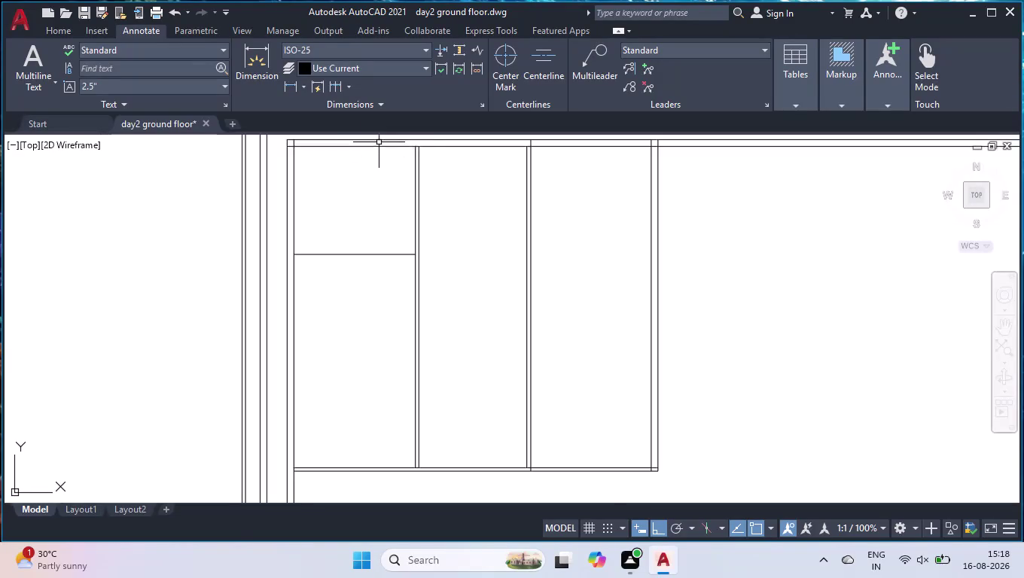
Offset the left room's partition line 4.5" downward to make a double line.
scroll(up, 3)
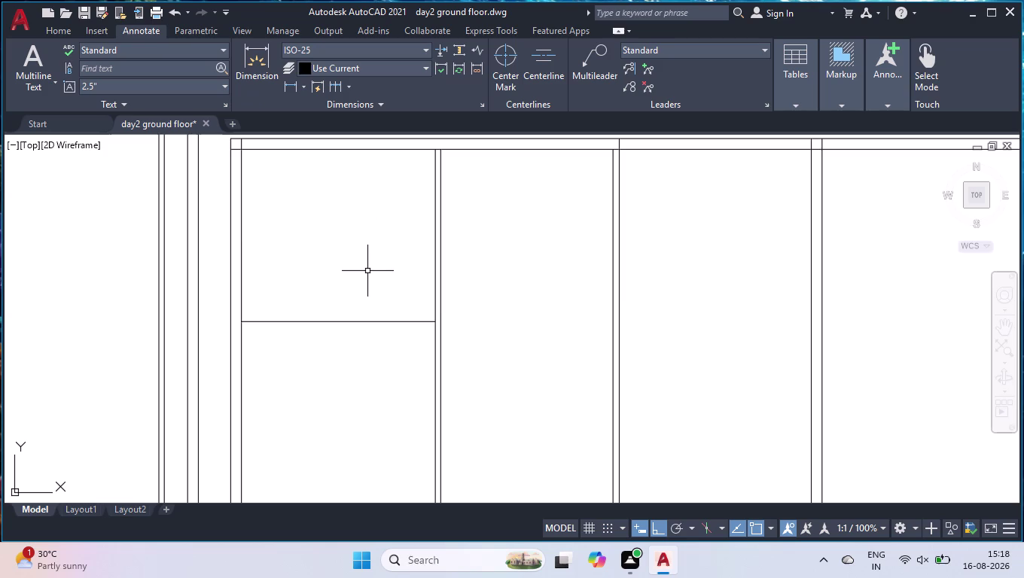
key(o)
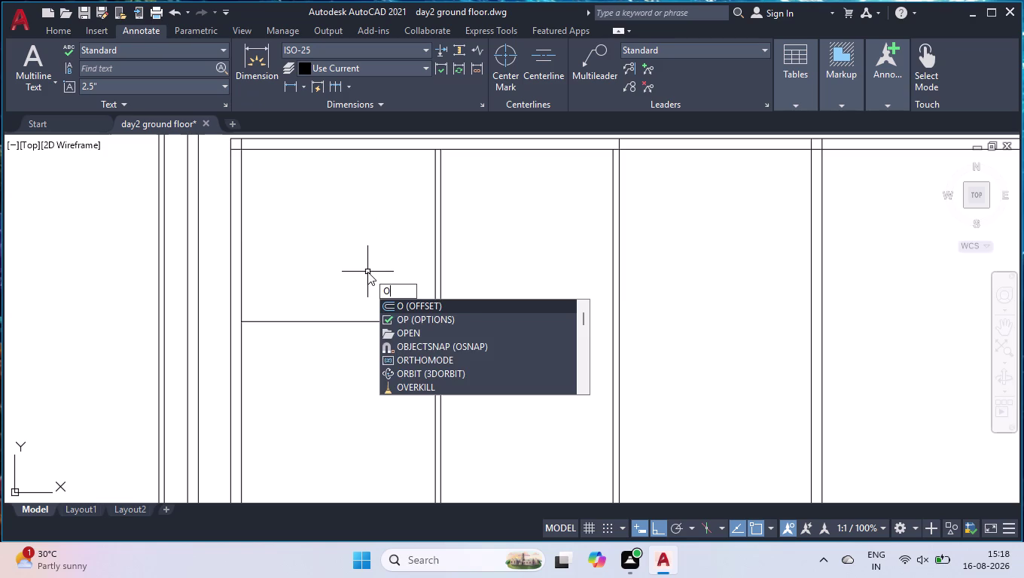
text(ff)
key(Return)
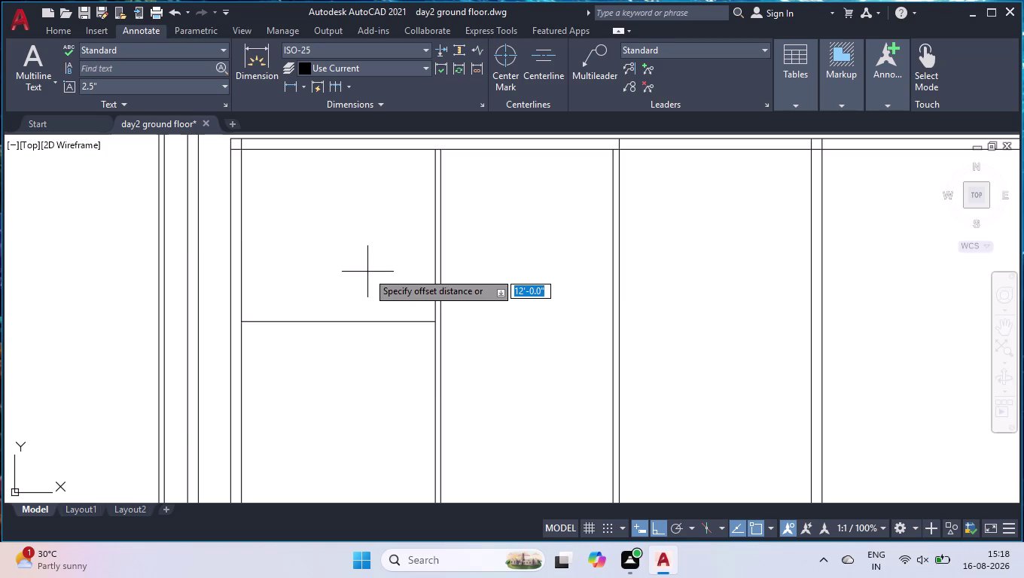
text(4.5")
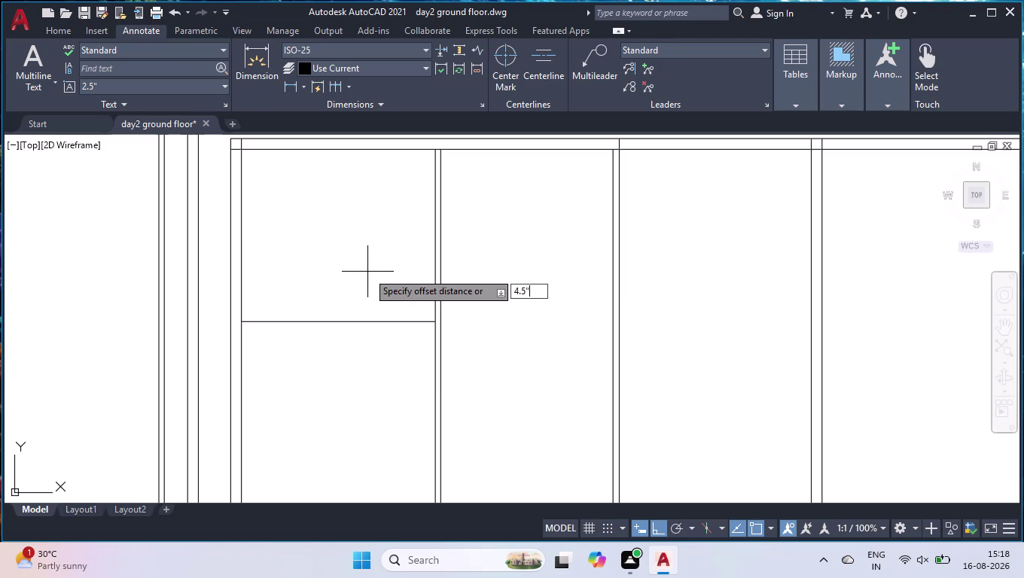
key(Return)
click(294, 321)
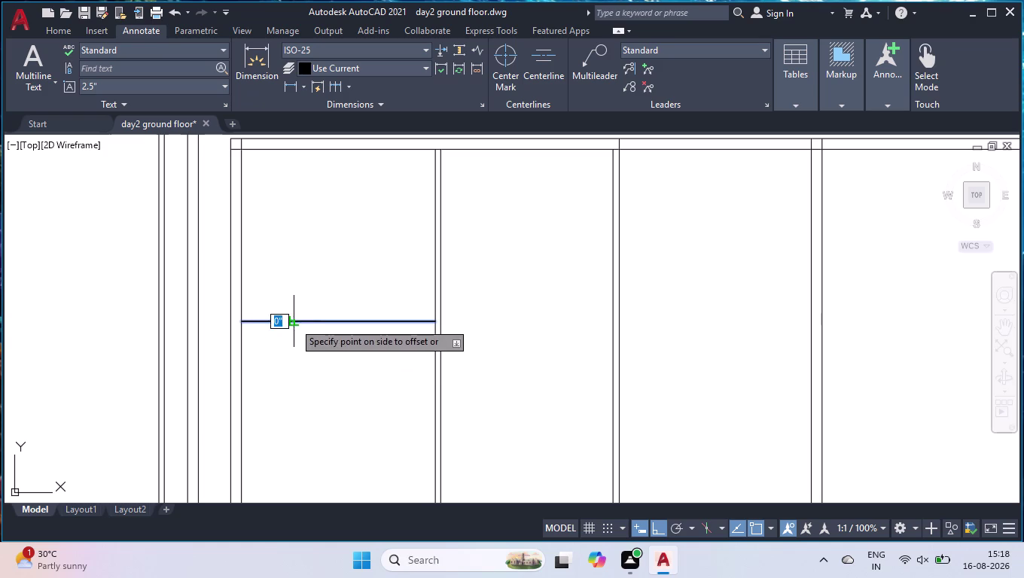
click(291, 366)
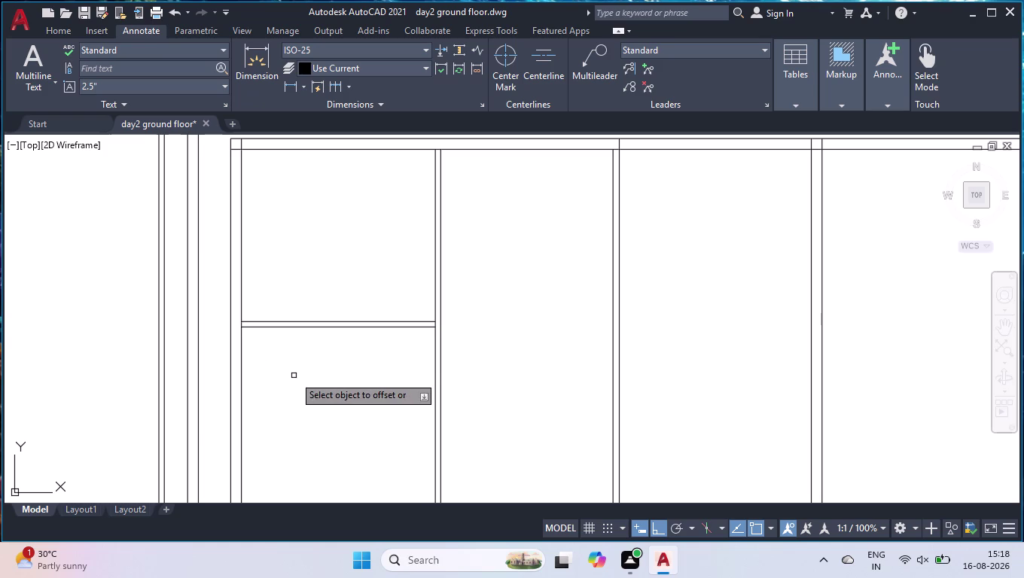
key(Return)
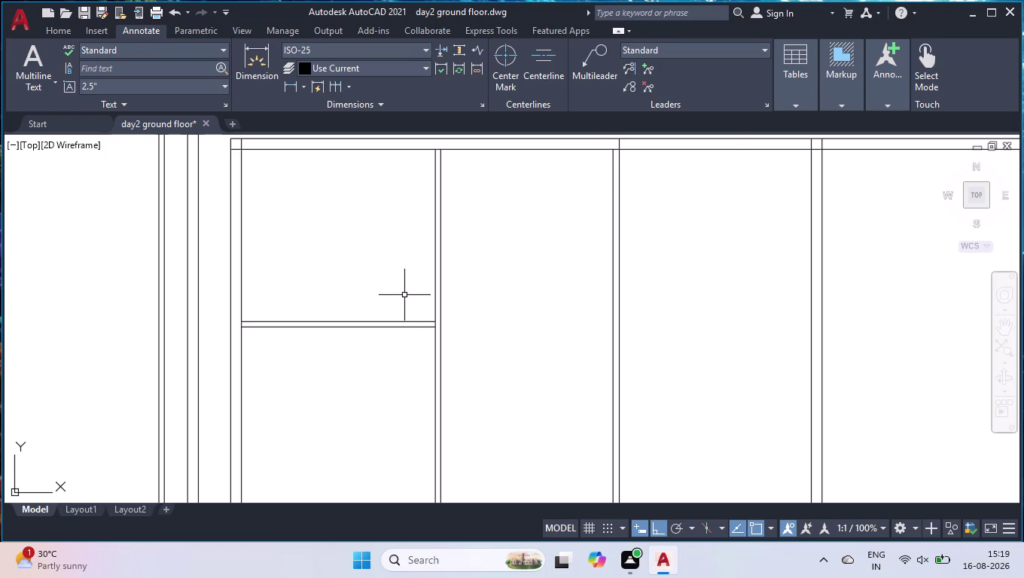
Extend both partition lines to the neighbouring vertical wall.
text(ex)
key(Return)
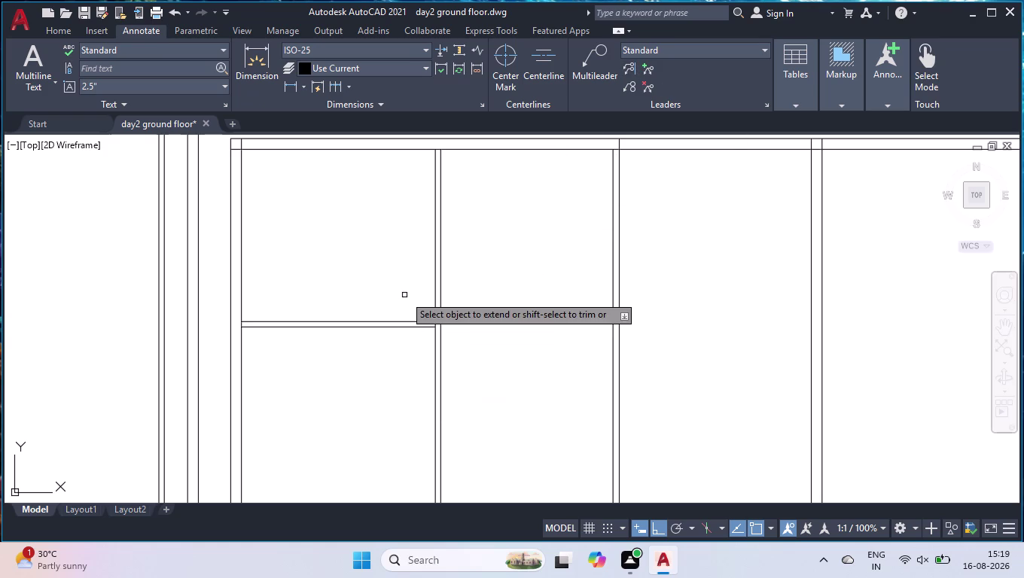
click(394, 282)
click(402, 384)
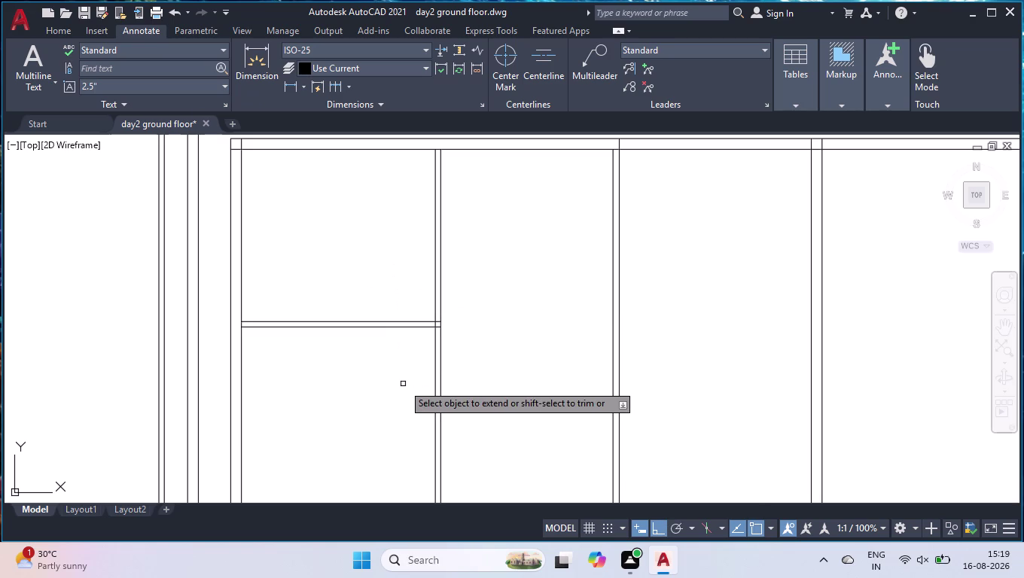
key(Return)
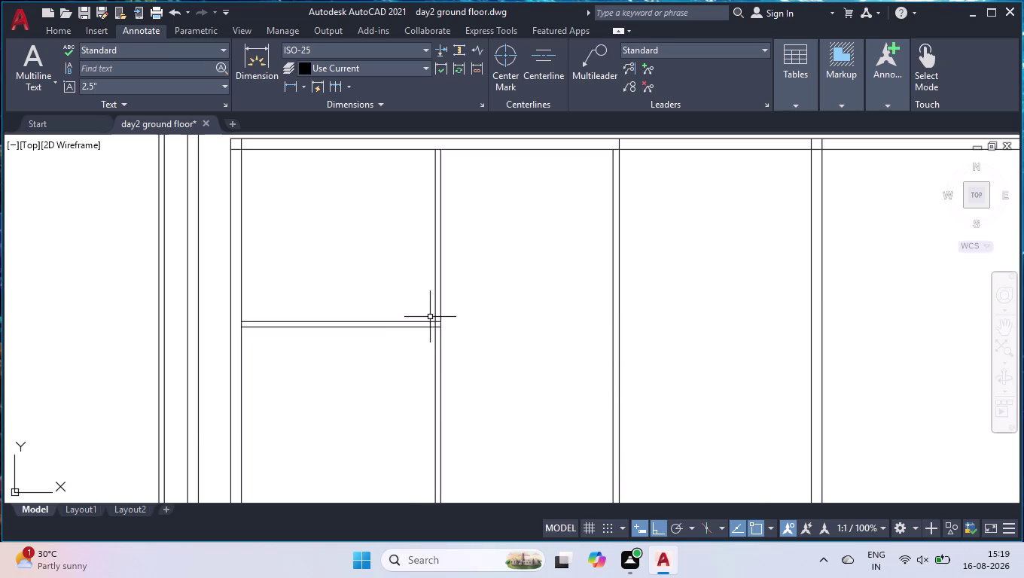
scroll(up, 3)
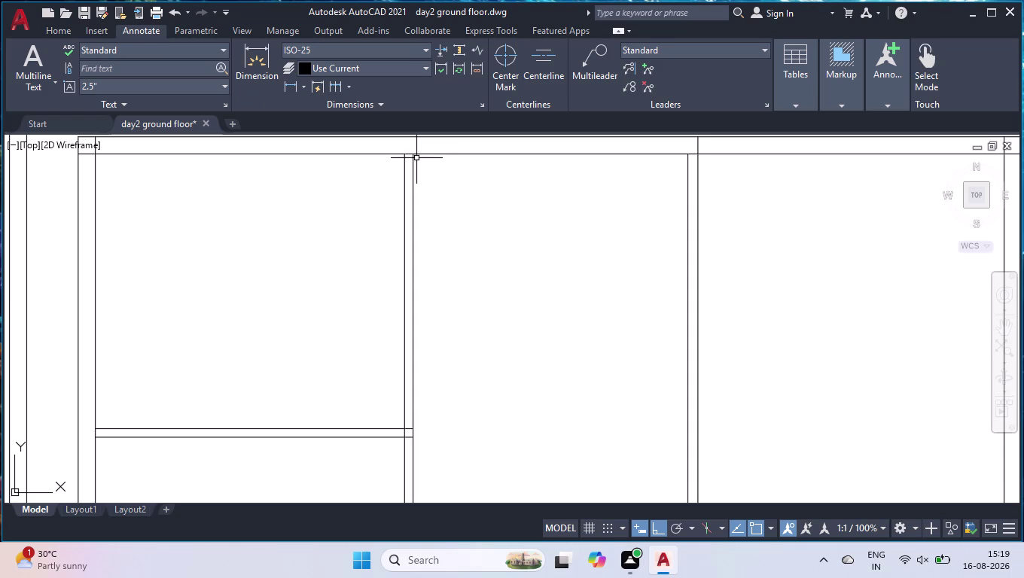
Draw a line from the top wall corner, 10'9" down, across to the opposite wall.
key(l)
key(Return)
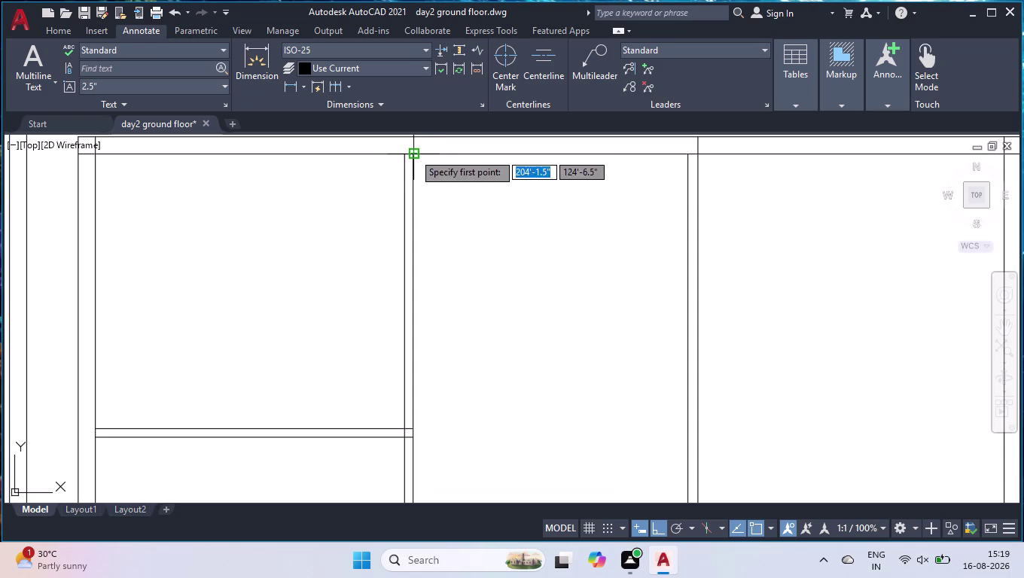
click(413, 153)
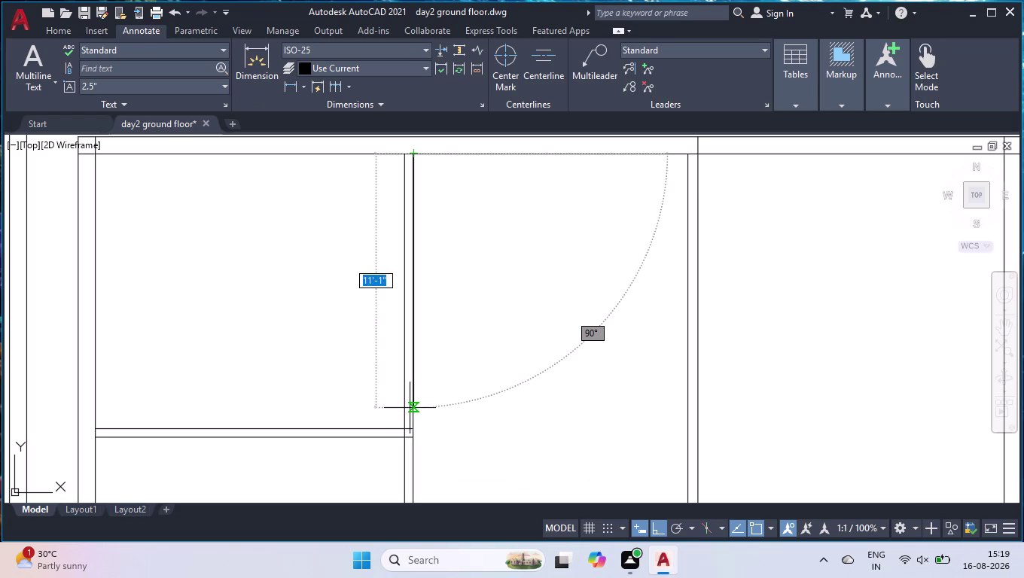
text(10'9)
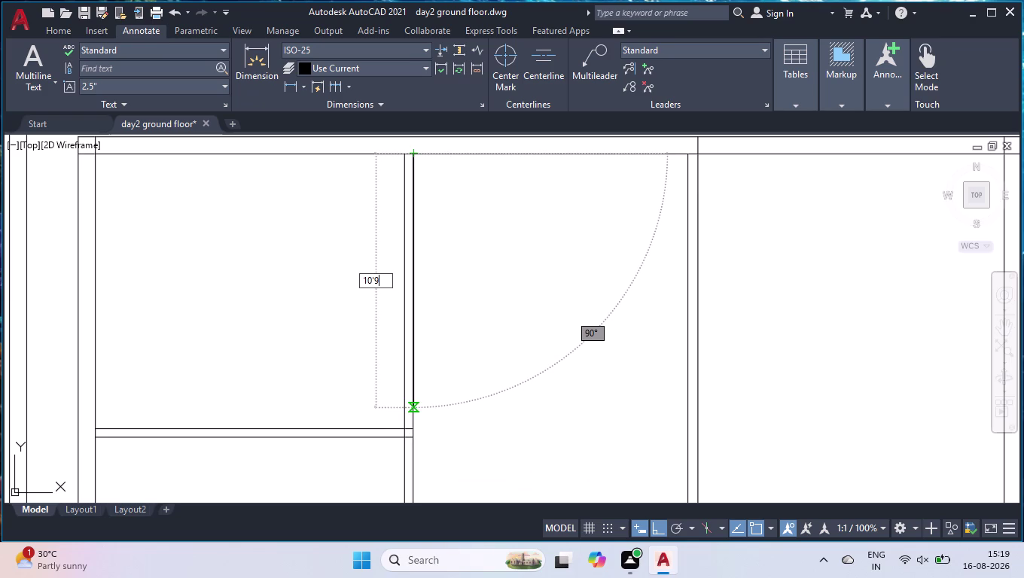
text(")
key(Return)
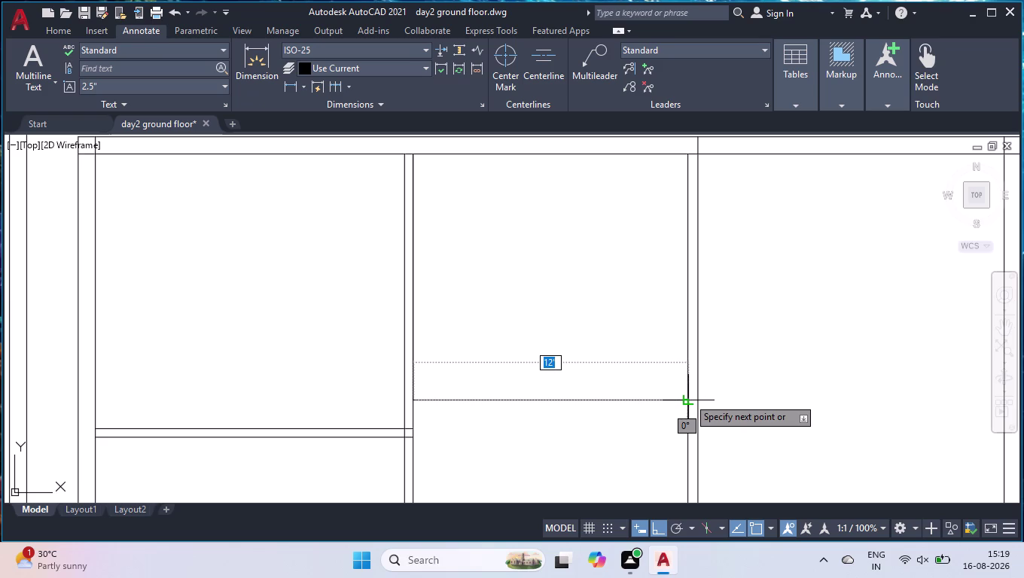
click(688, 397)
key(space)
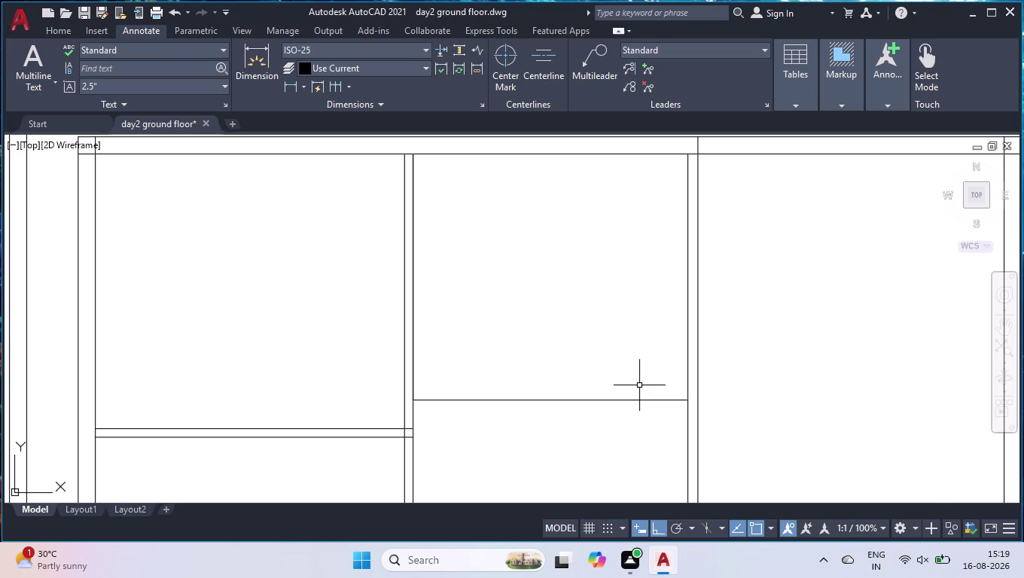
click(602, 400)
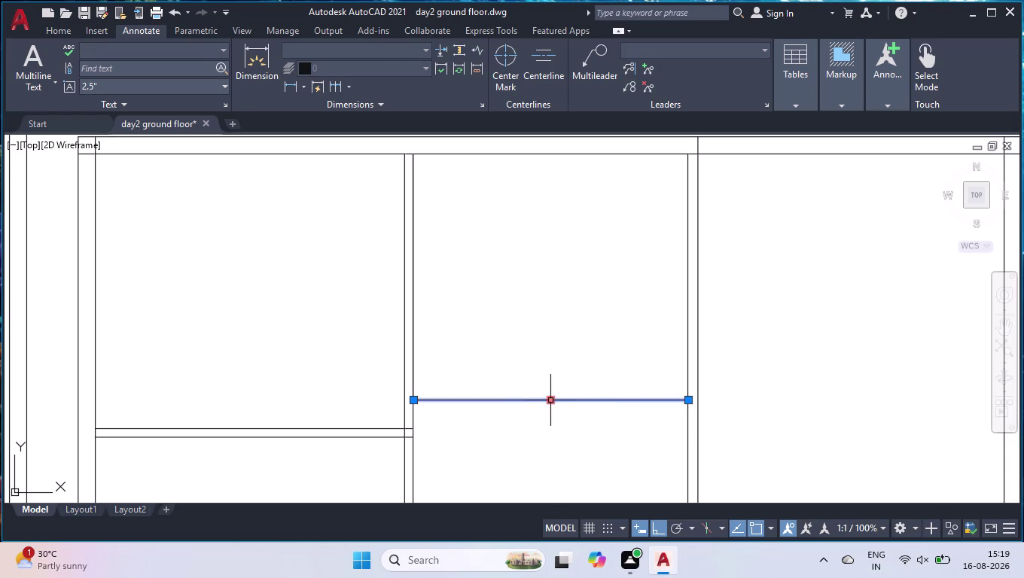
Move the new partition line 7'2" upward by its midpoint grip.
click(553, 403)
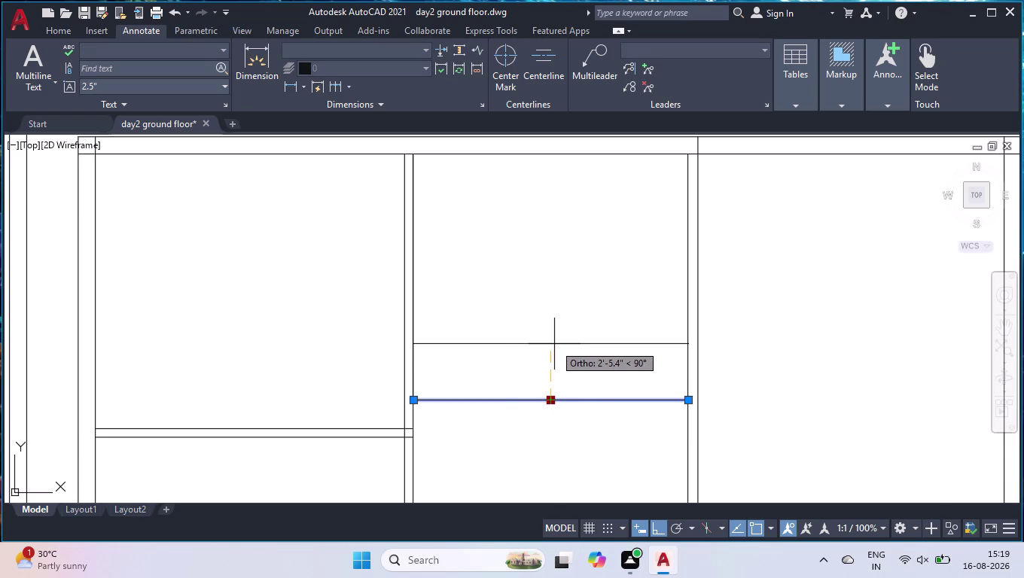
text(7')
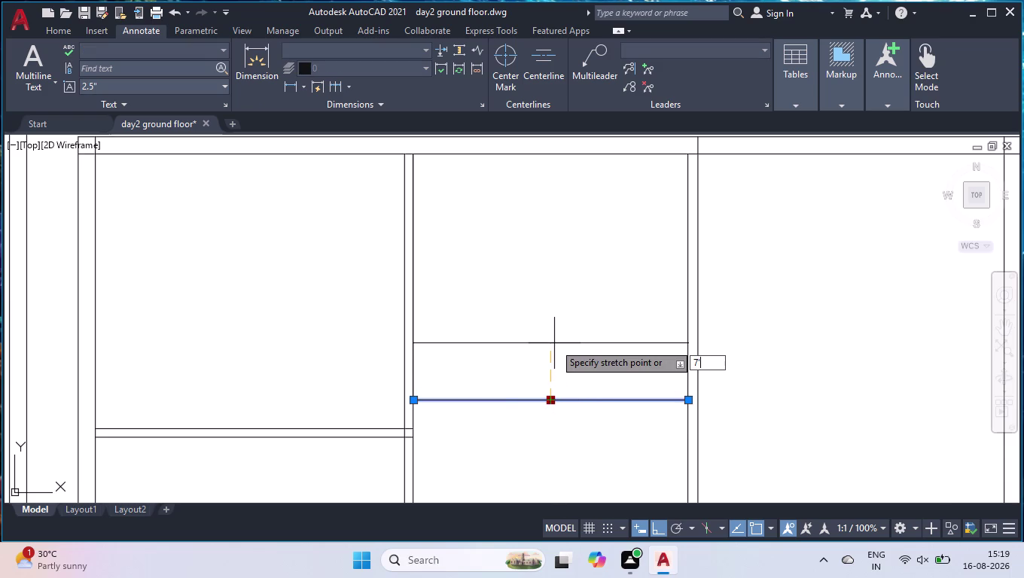
text(2")
key(Return)
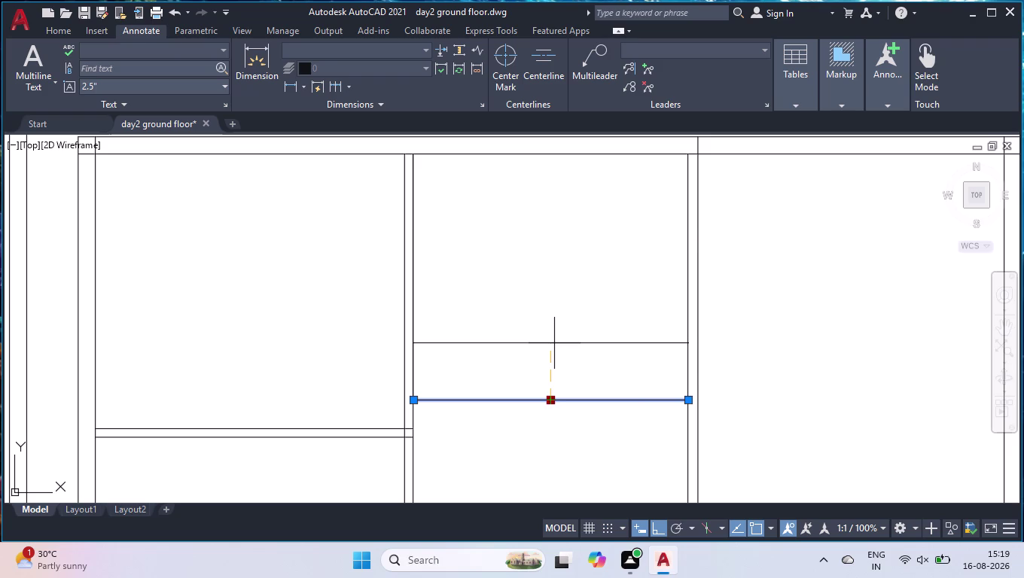
key(space)
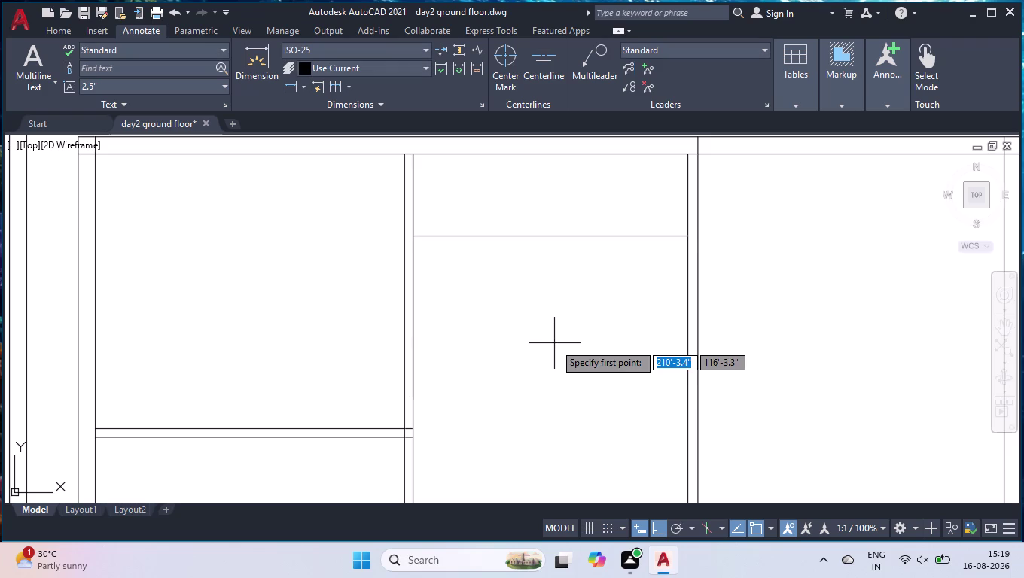
key(space)
key(space)
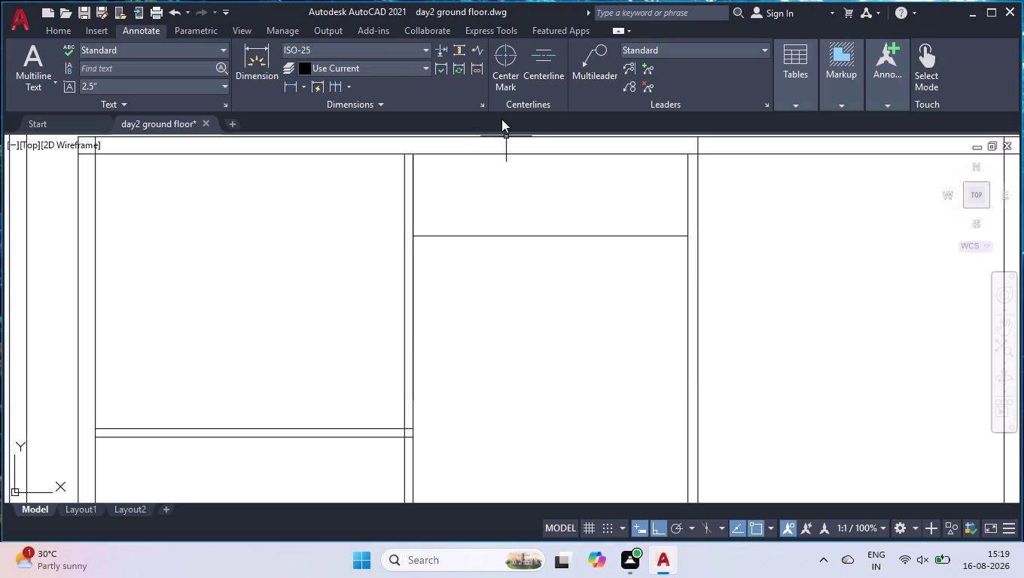
scroll(down, 3)
scroll(up, 3)
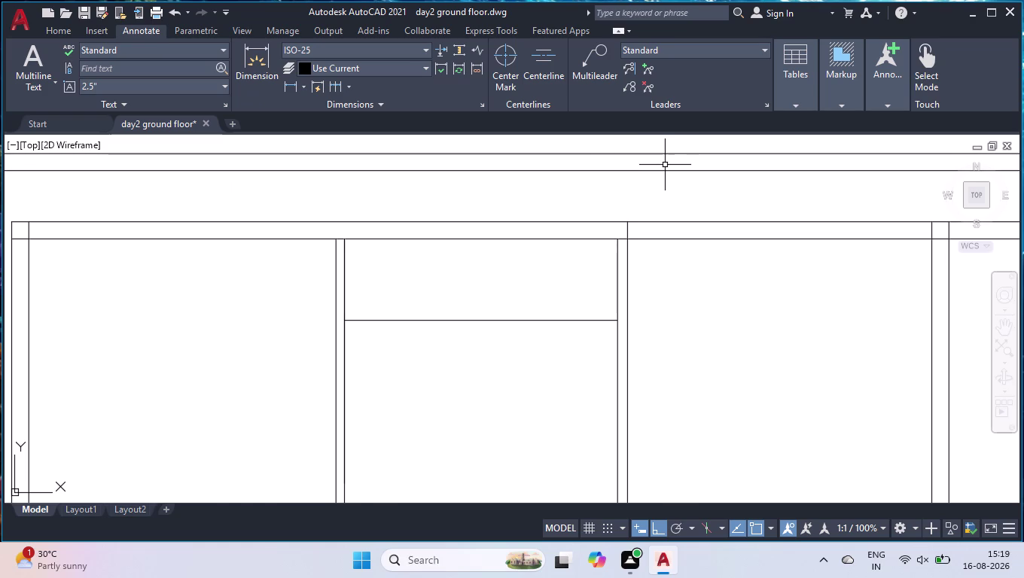
Extend the middle room's wall lines crossed by a fence.
text(ex)
key(Return)
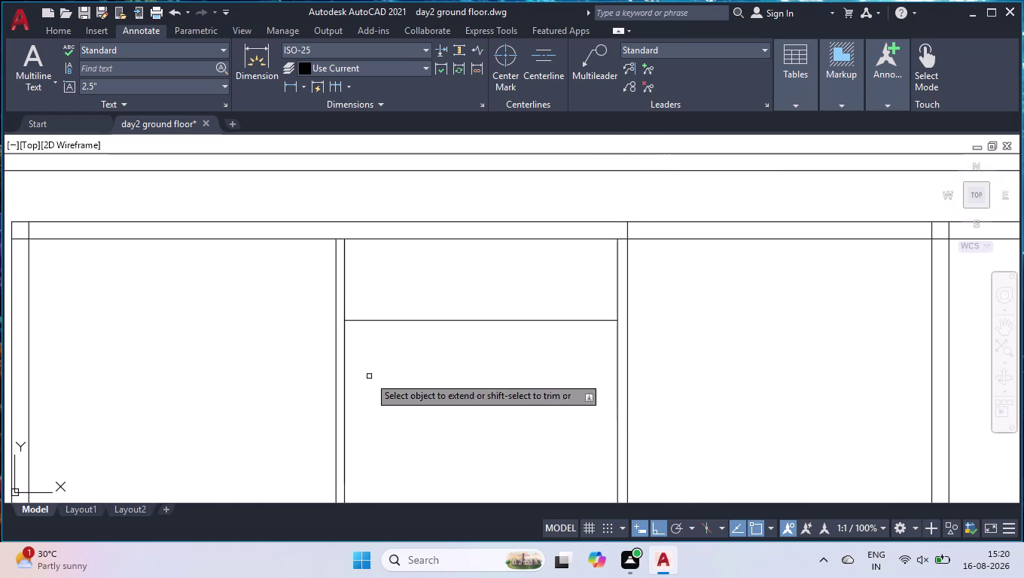
click(318, 261)
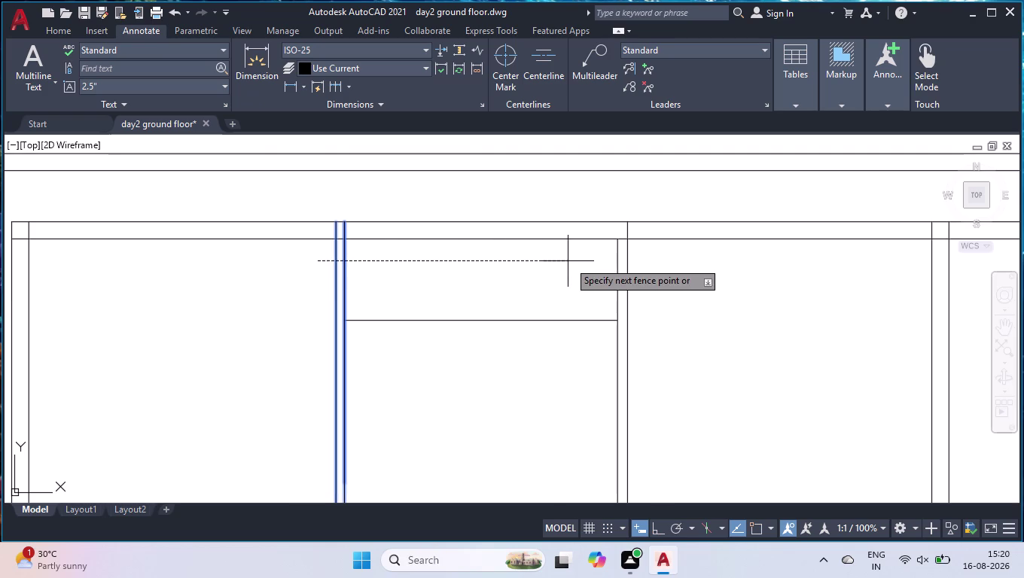
click(619, 265)
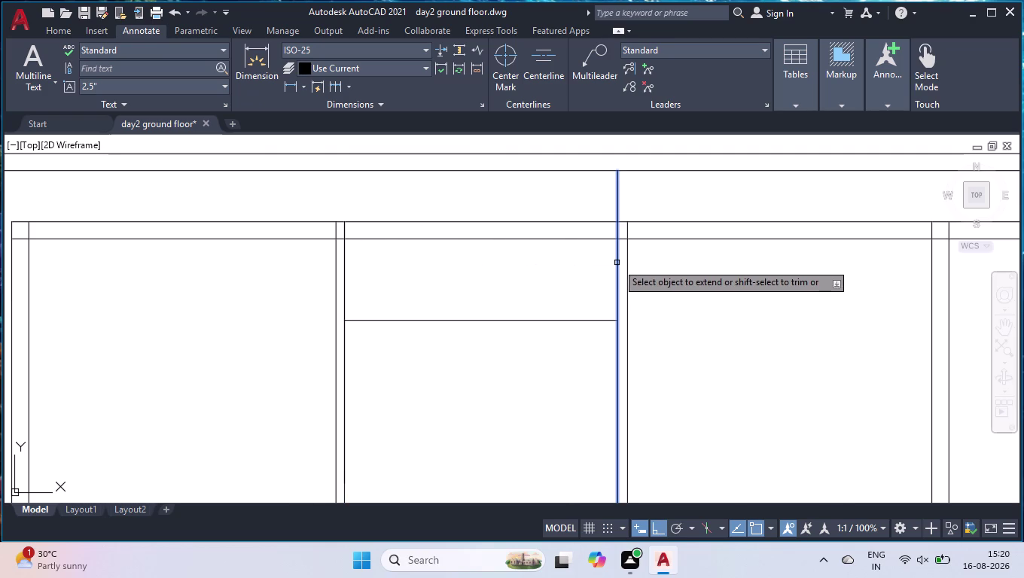
key(space)
Offset the middle room's partition line 5'10" to sit above the top wall.
text(o)
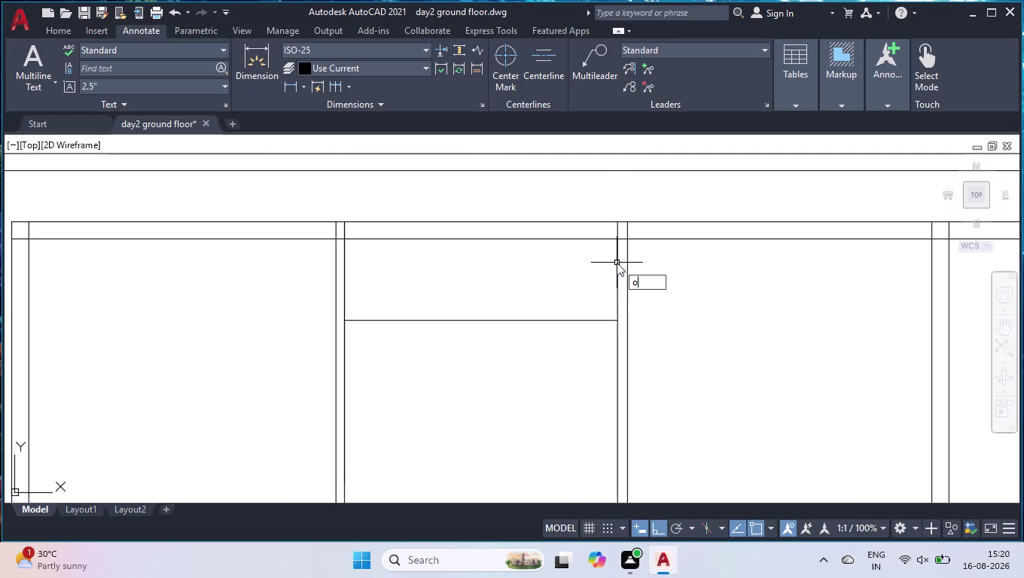
text(ff)
key(Return)
text(5)
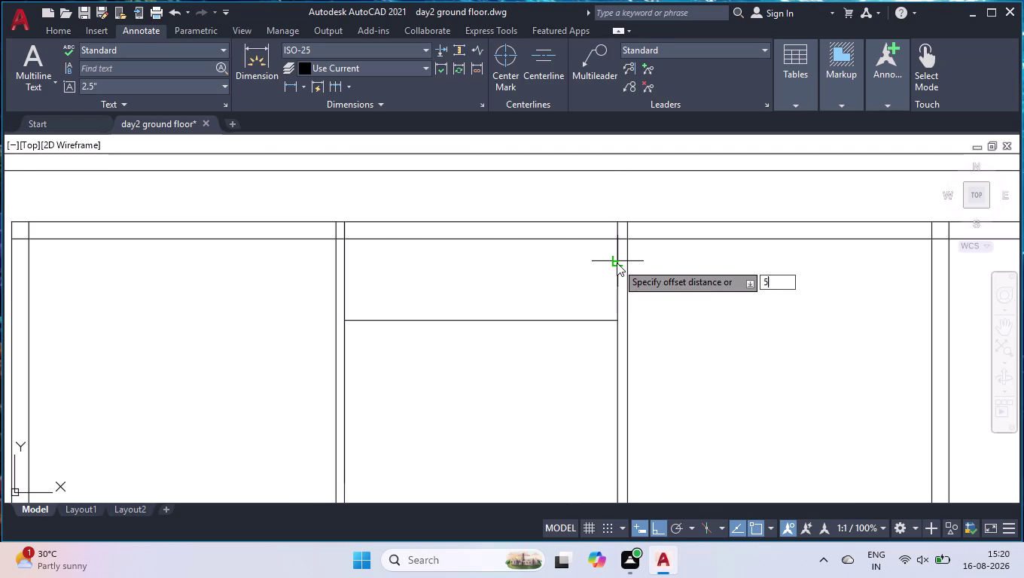
text(')
text(10)
text(")
key(Return)
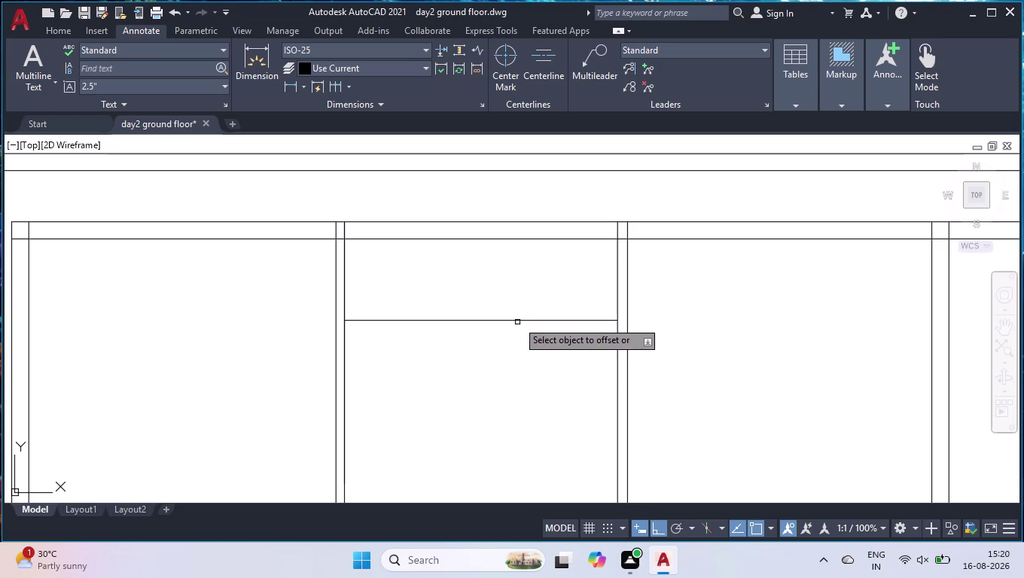
click(516, 320)
click(497, 221)
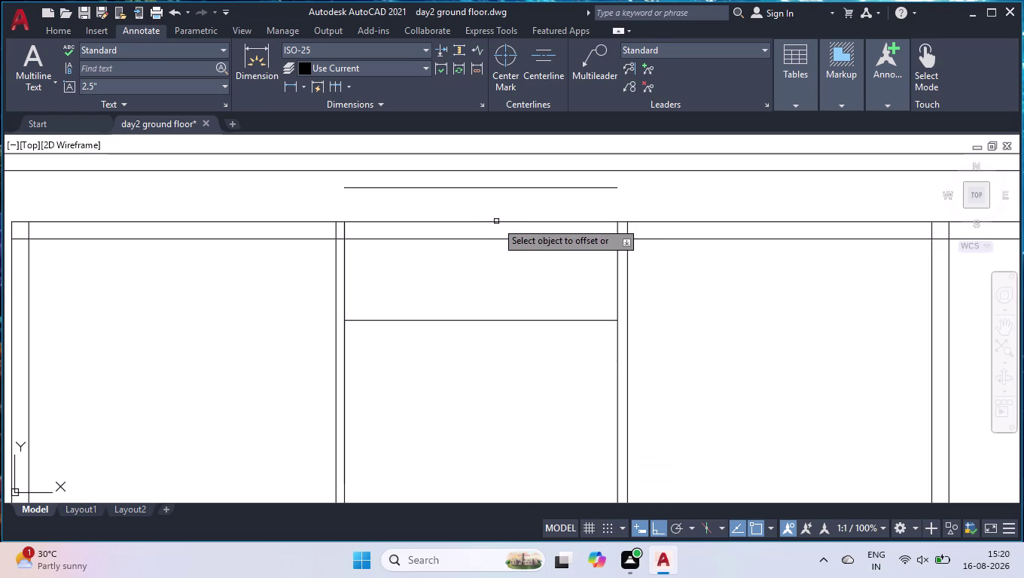
key(Return)
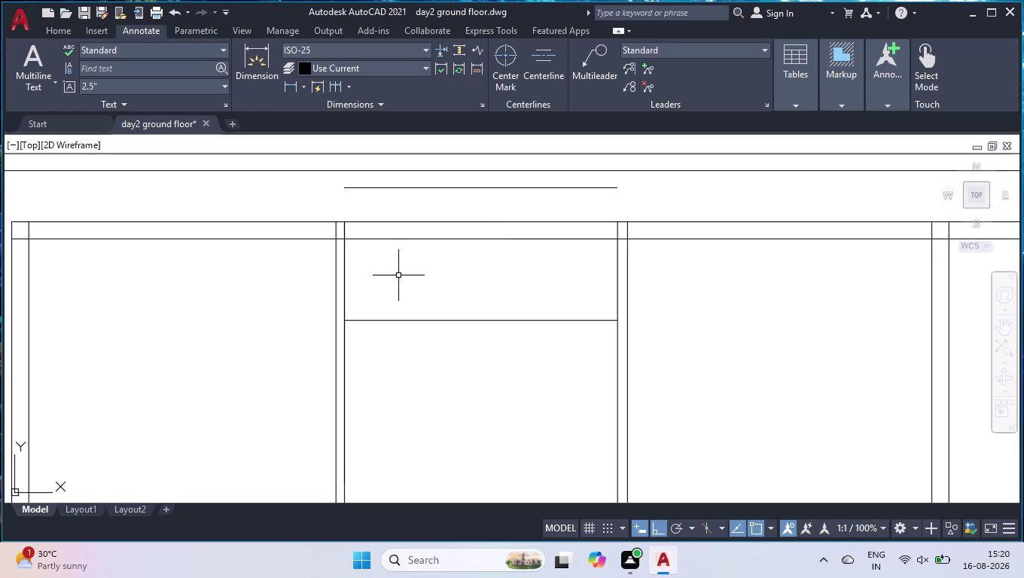
Extend the left and right side walls up to the new line.
text(ex)
key(Return)
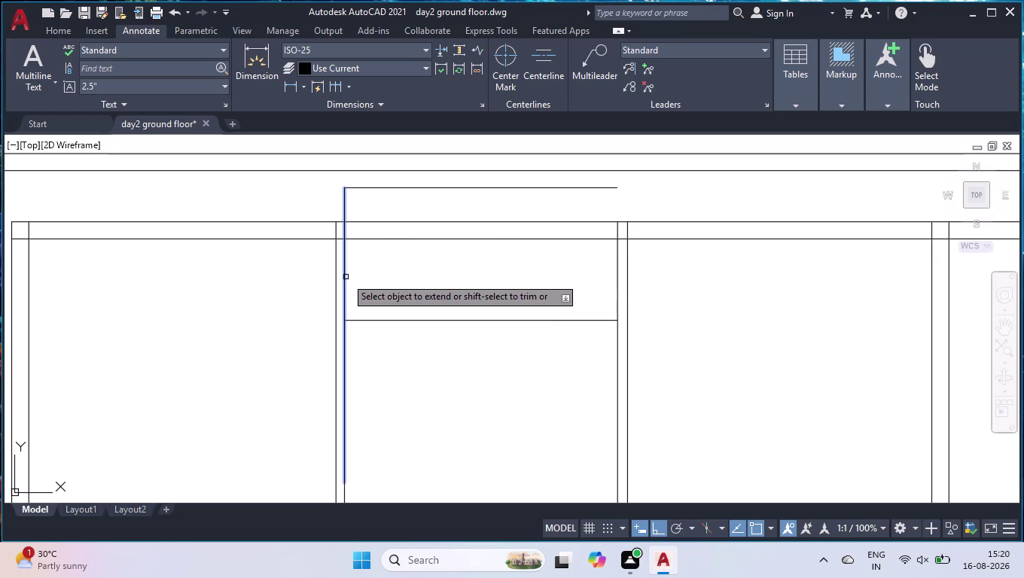
click(345, 277)
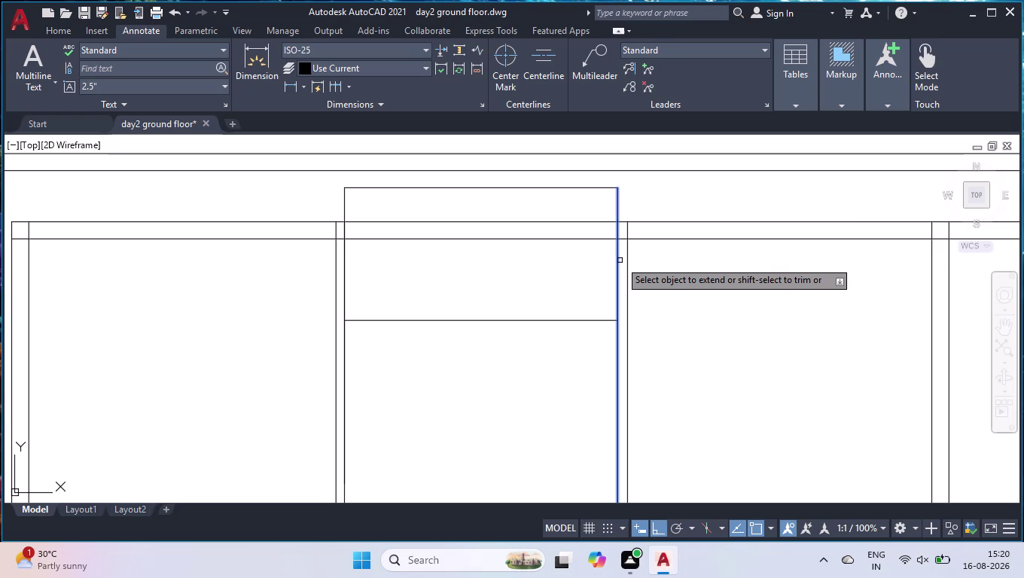
click(616, 261)
key(space)
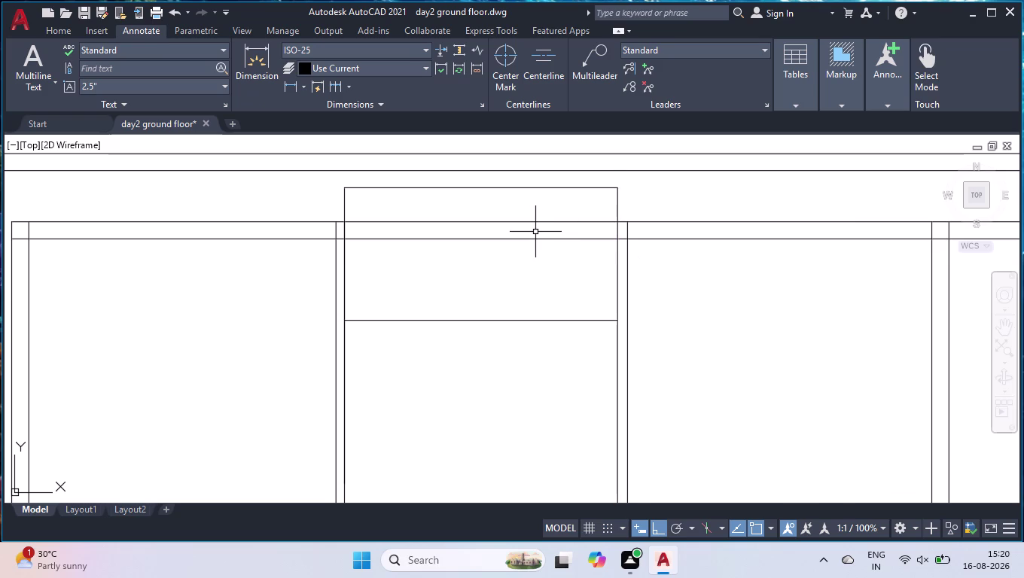
Trim both top wall lines out between the bay's side walls.
text(tr)
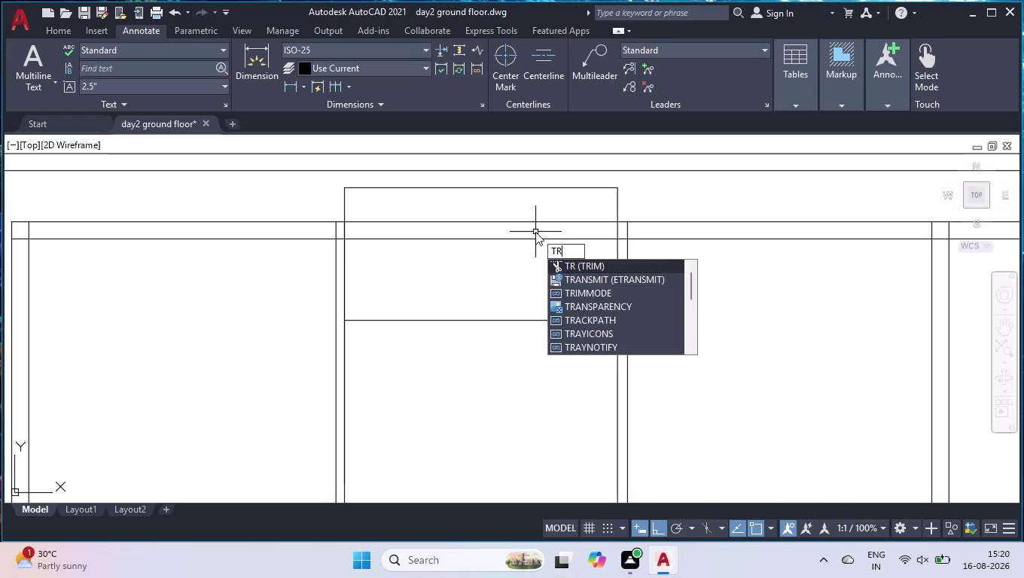
key(Return)
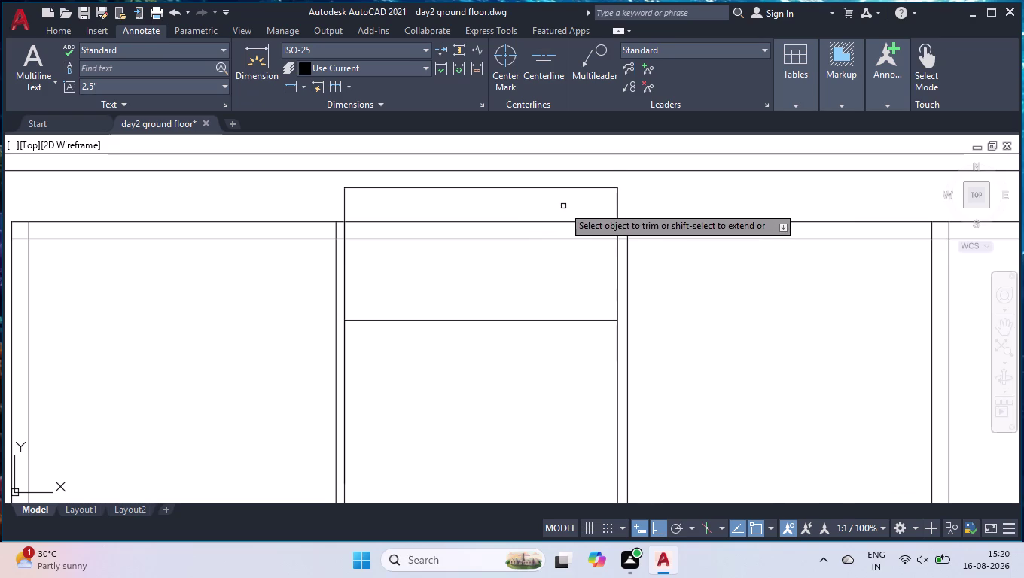
click(564, 206)
click(533, 279)
key(Return)
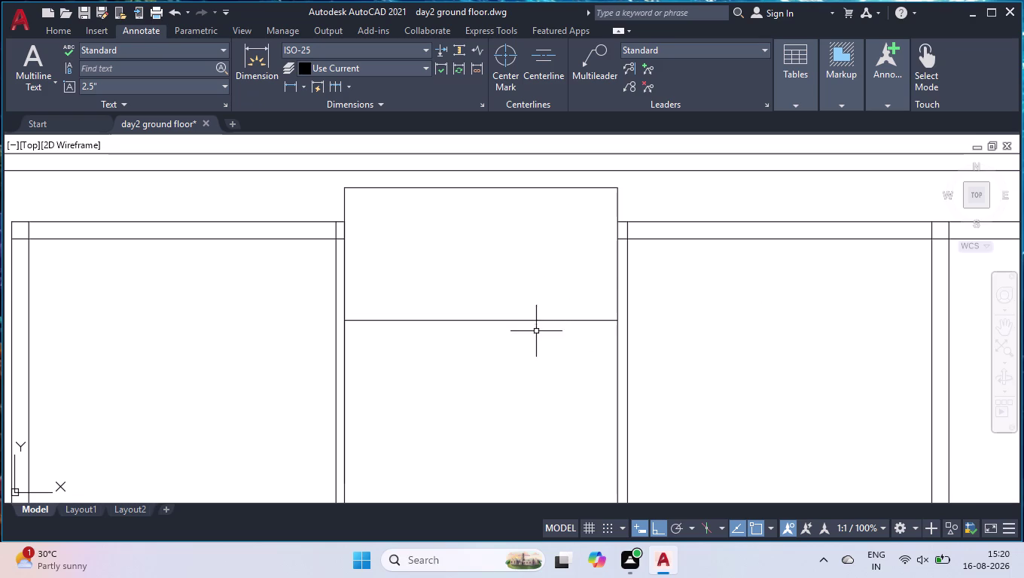
Start an offset and begin entering a 4" distance.
text(off)
key(Return)
text(4')
key(BackSpace)
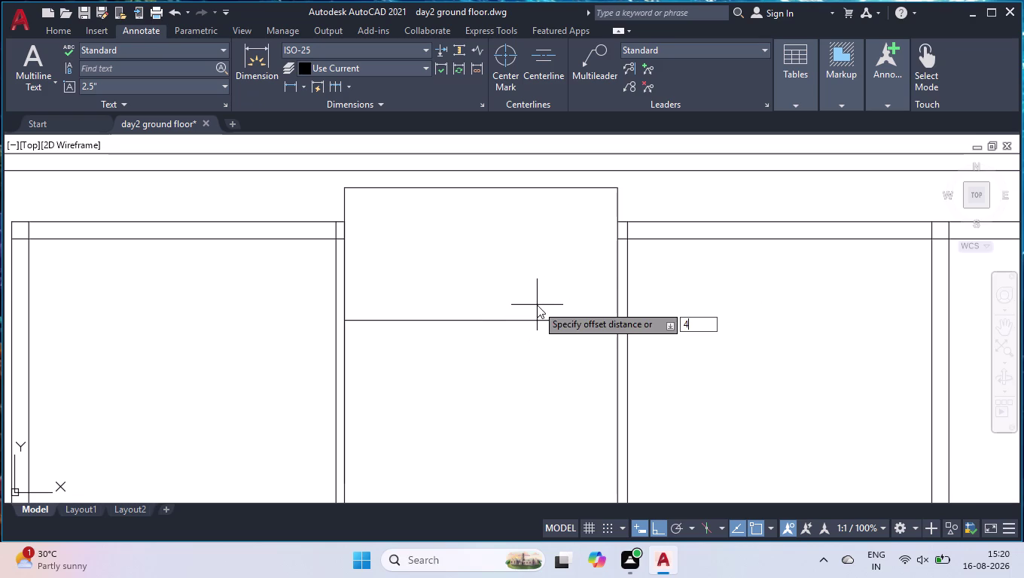
Offset the middle partition line 4.5" upward to make it a double line.
text(.5")
key(Return)
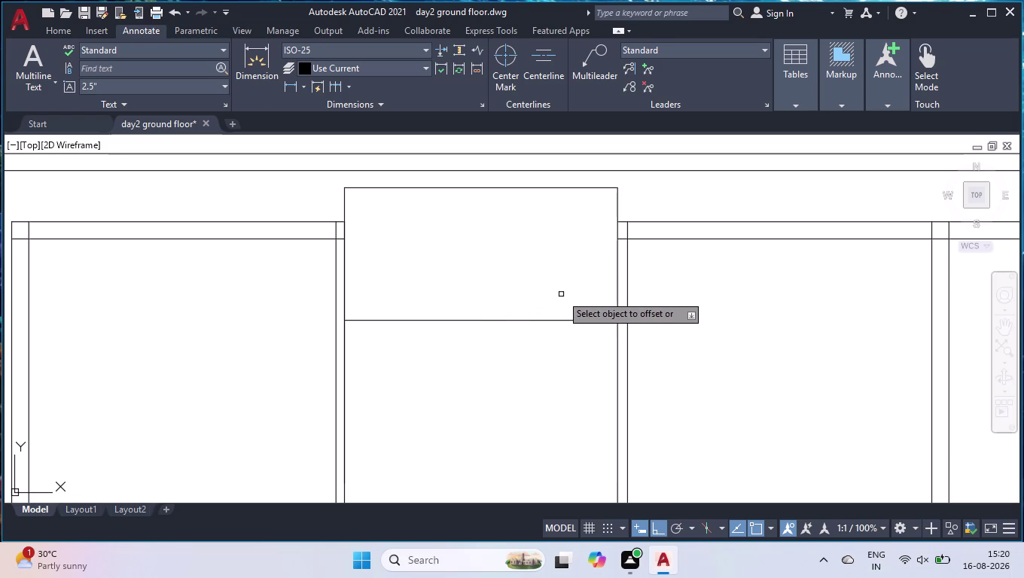
click(544, 320)
click(537, 272)
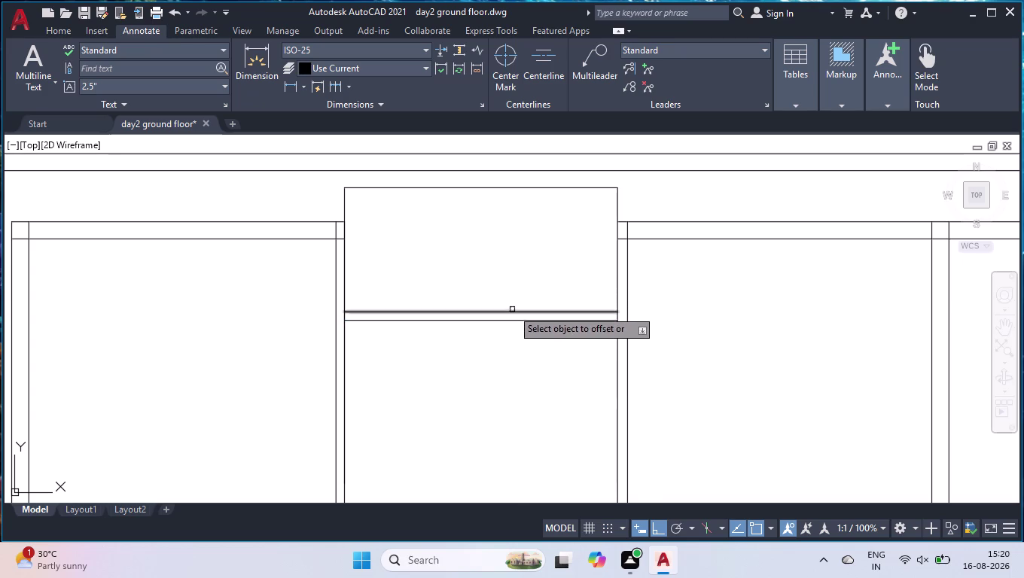
Offset the new line 5'10" upward to form the bay's new top edge.
click(512, 310)
text(5)
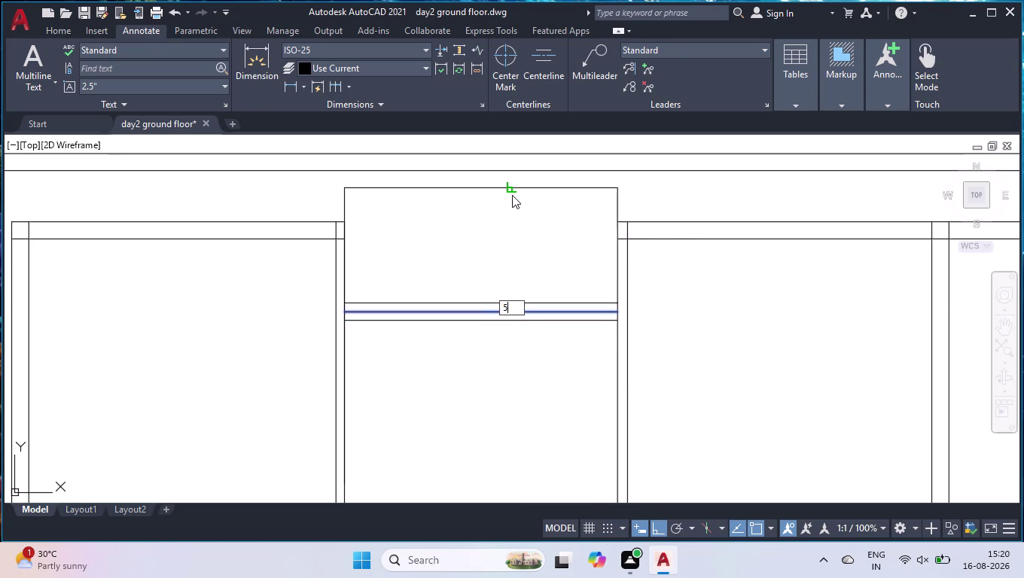
text(')
text(10")
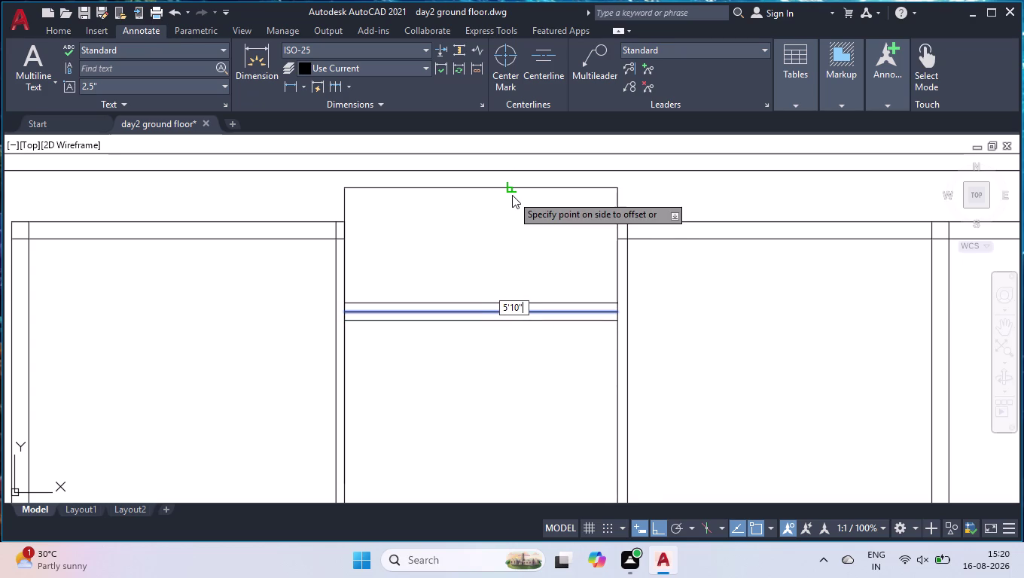
key(Return)
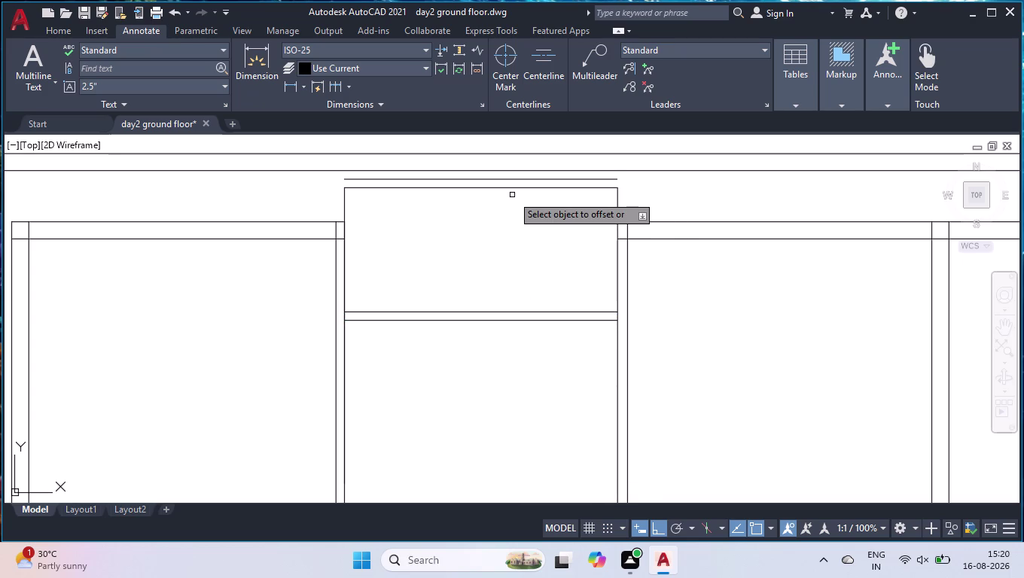
key(space)
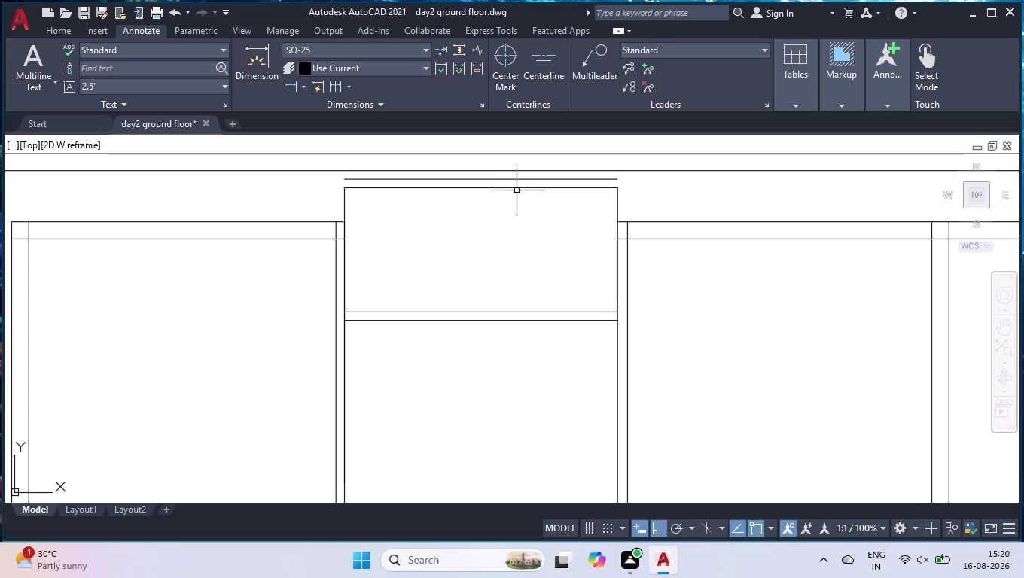
Delete the bay's old top edge.
click(517, 186)
key(Delete)
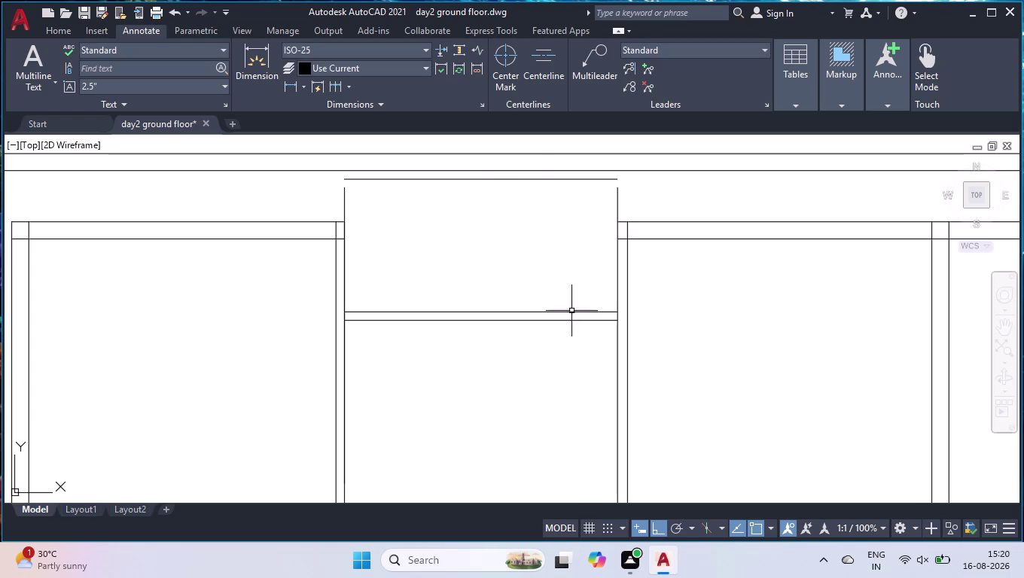
click(659, 185)
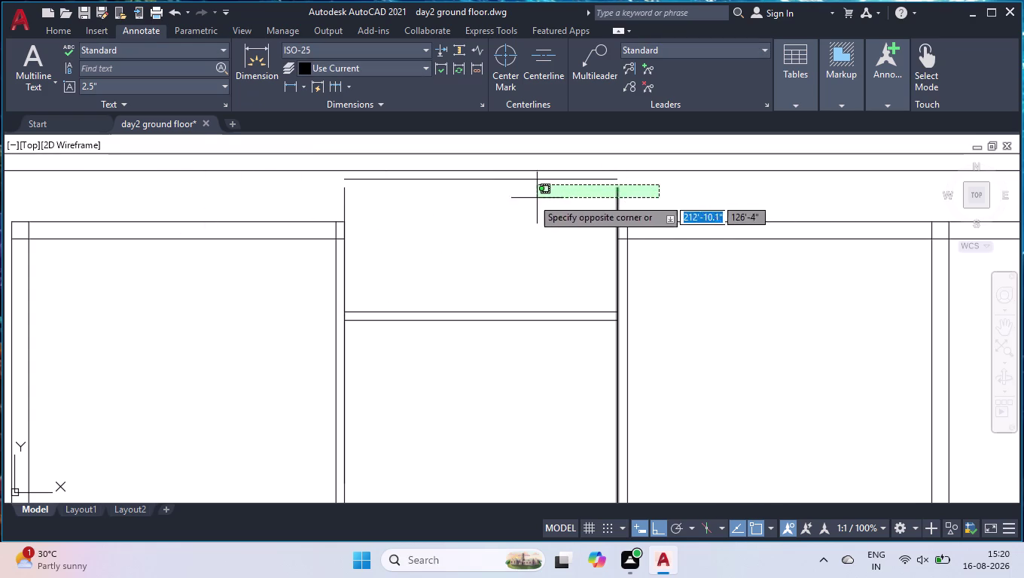
Stretch the bay's left side wall up to the new top edge.
click(329, 194)
scroll(up, 3)
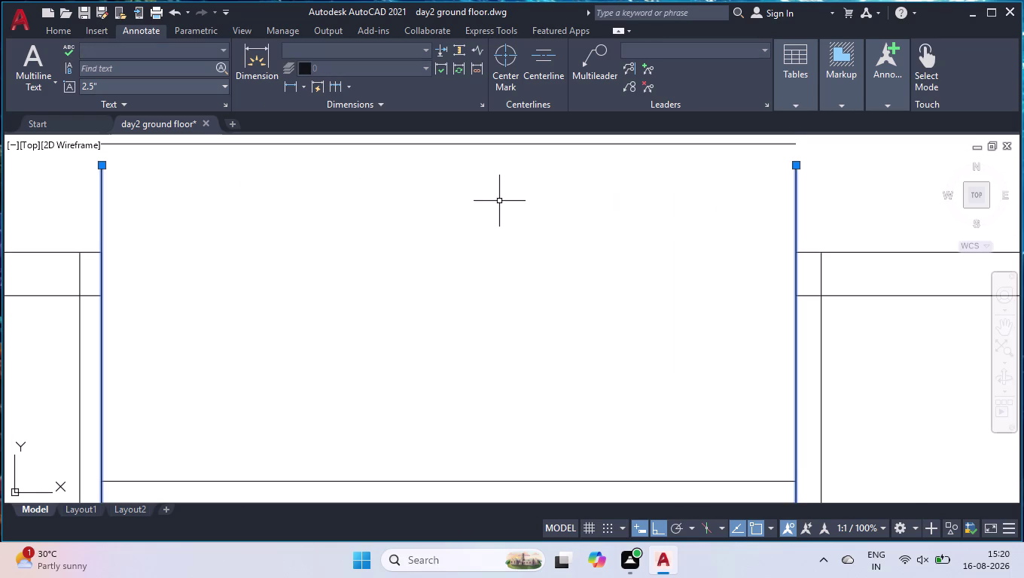
scroll(down, 3)
scroll(up, 3)
scroll(up, 3)
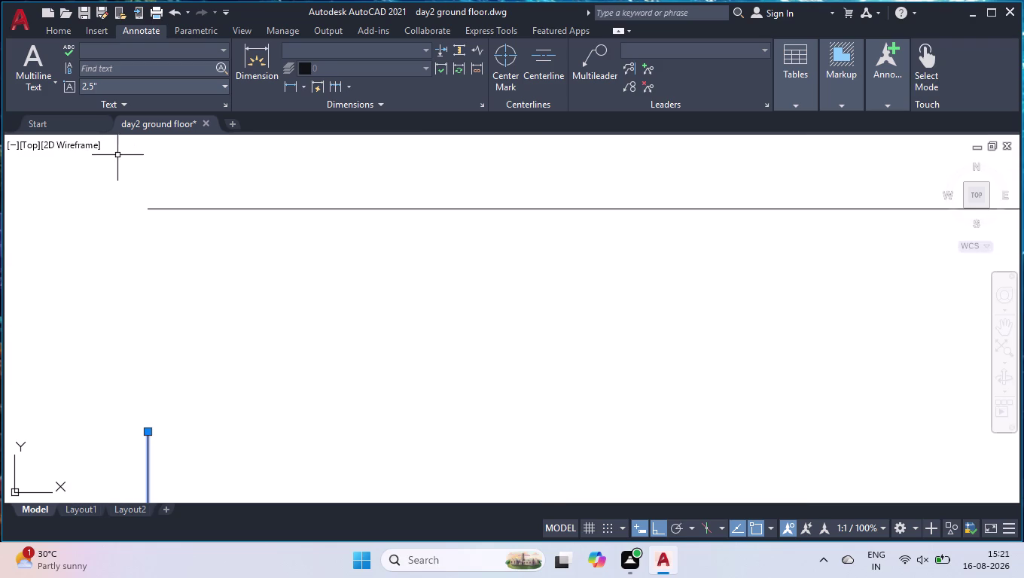
click(148, 432)
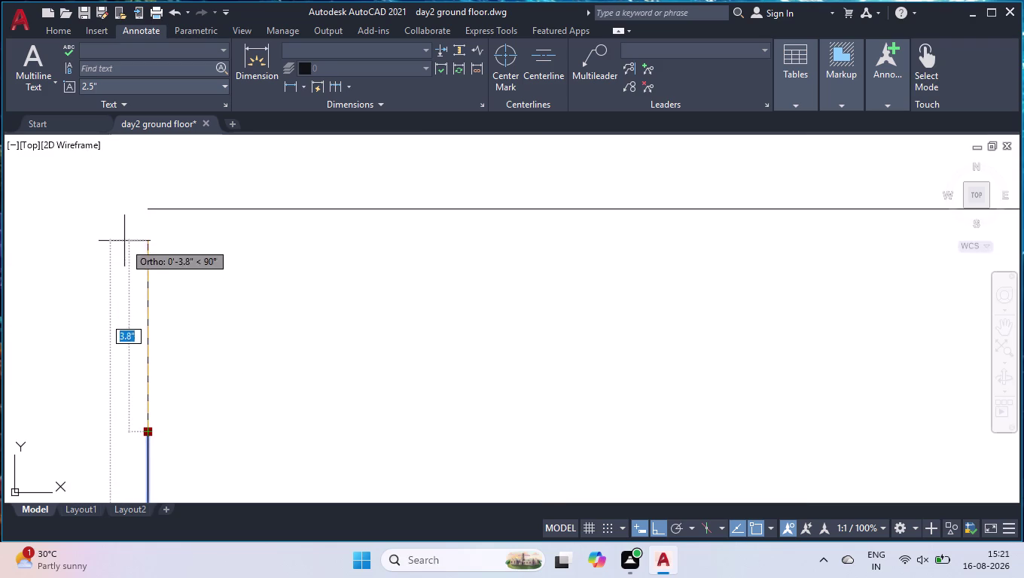
click(149, 209)
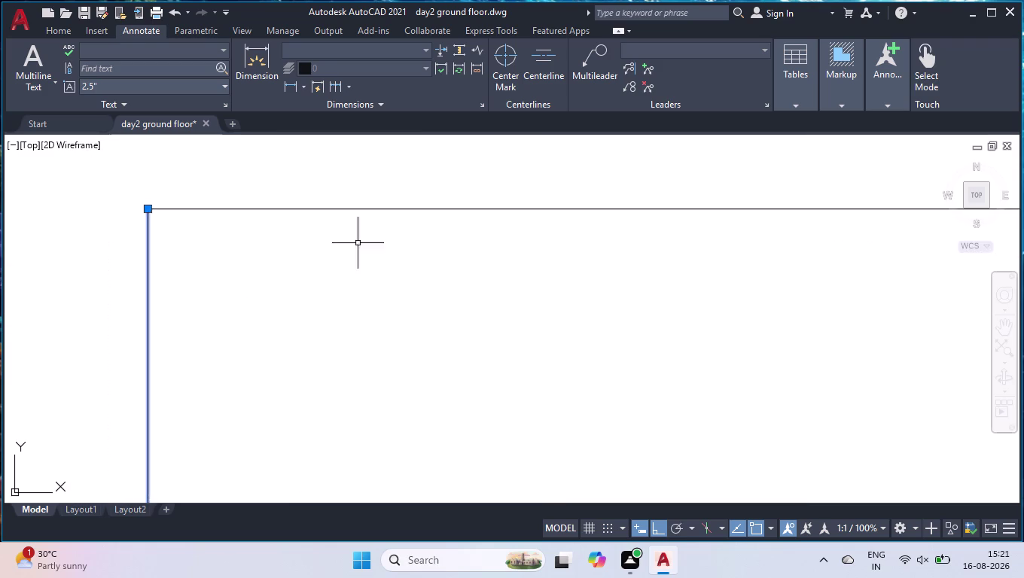
Stretch the bay's right side wall up to the new top edge.
scroll(down, 3)
scroll(down, 3)
scroll(up, 3)
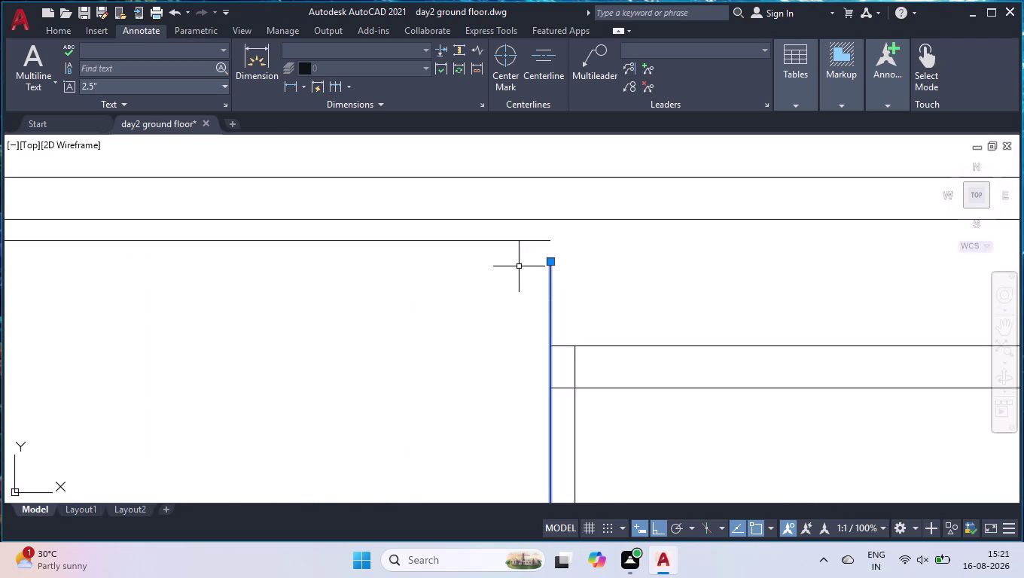
scroll(up, 3)
scroll(up, 3)
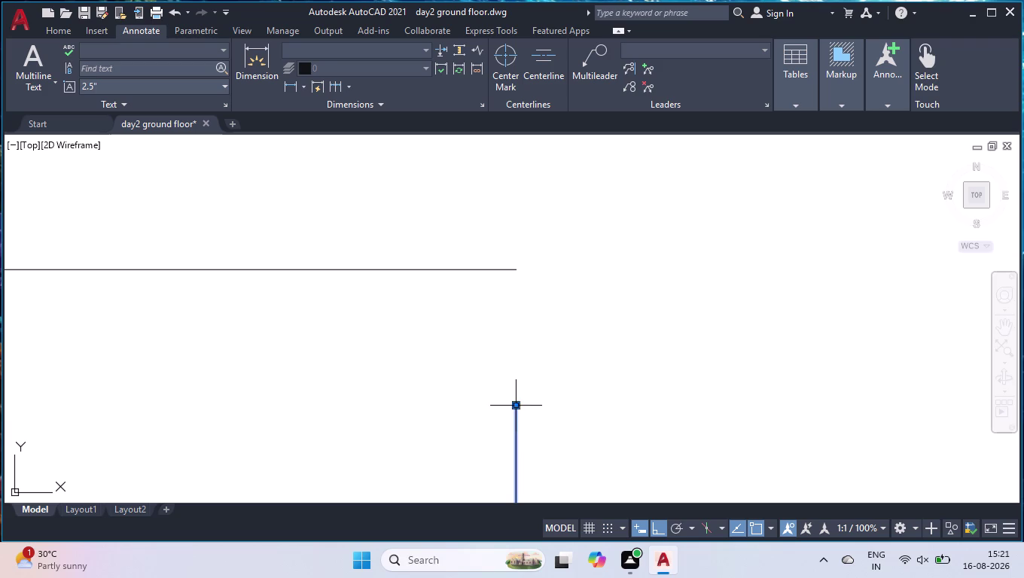
click(516, 404)
click(513, 273)
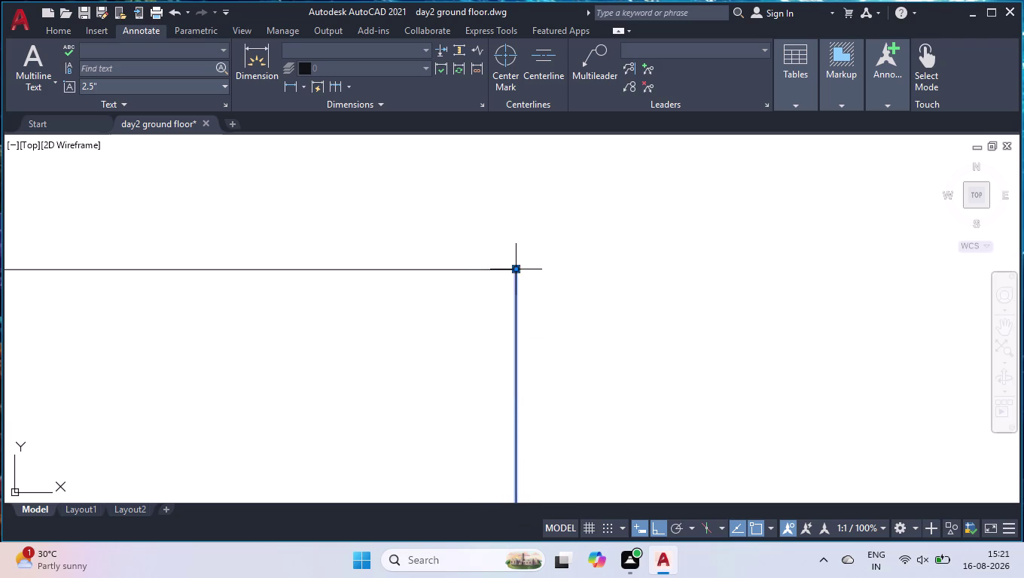
Clear the selection and run undo twice.
key(space)
key(space)
key(space)
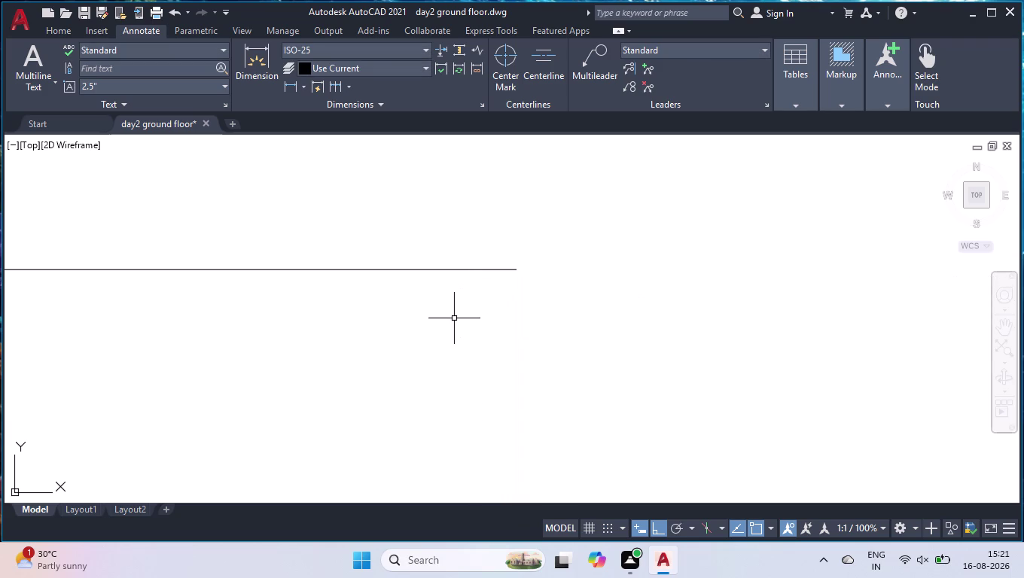
key(space)
key(space)
key(u)
key(Return)
key(backslash)
key(BackSpace)
key(u)
key(Return)
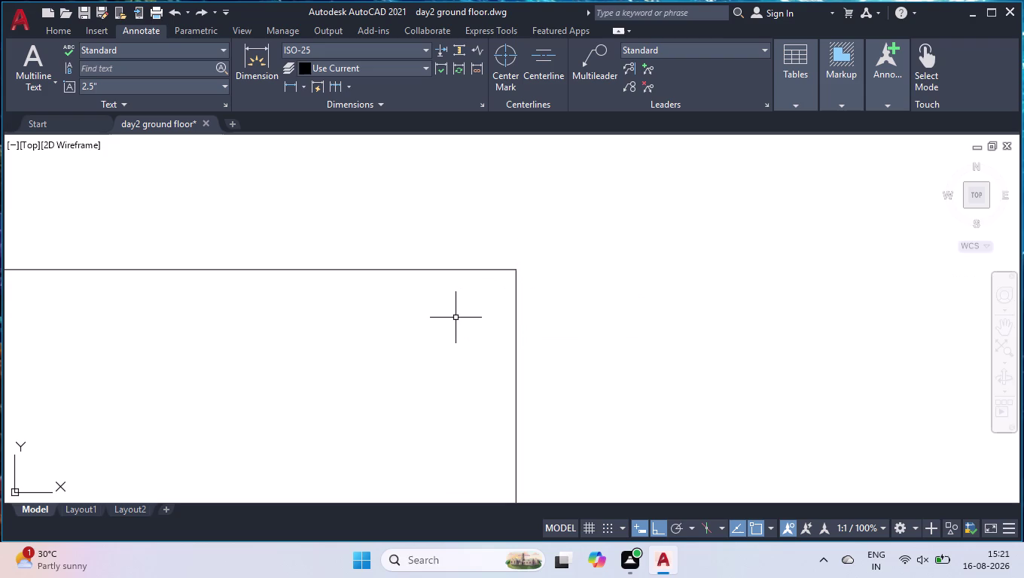
Zoom in on the middle bay and its double-line partition under the top wall.
scroll(down, 3)
scroll(down, 3)
scroll(down, 3)
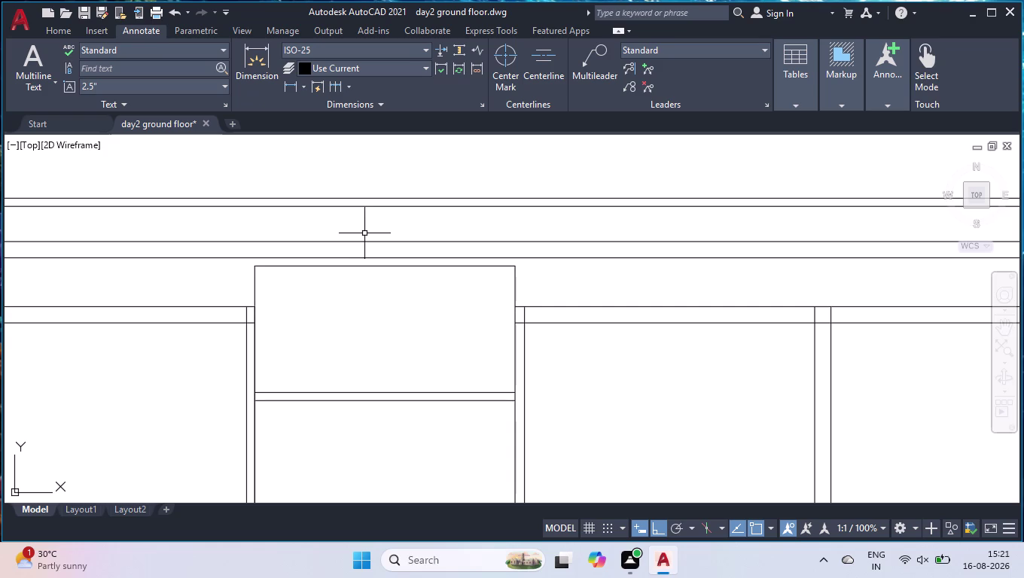
scroll(down, 3)
scroll(down, 3)
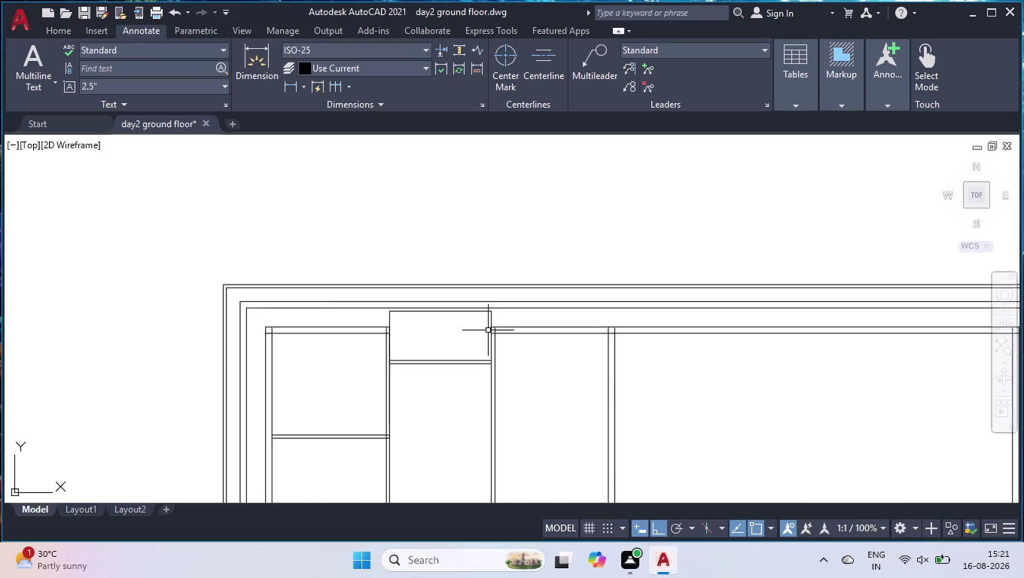
scroll(down, 3)
scroll(down, 3)
scroll(up, 3)
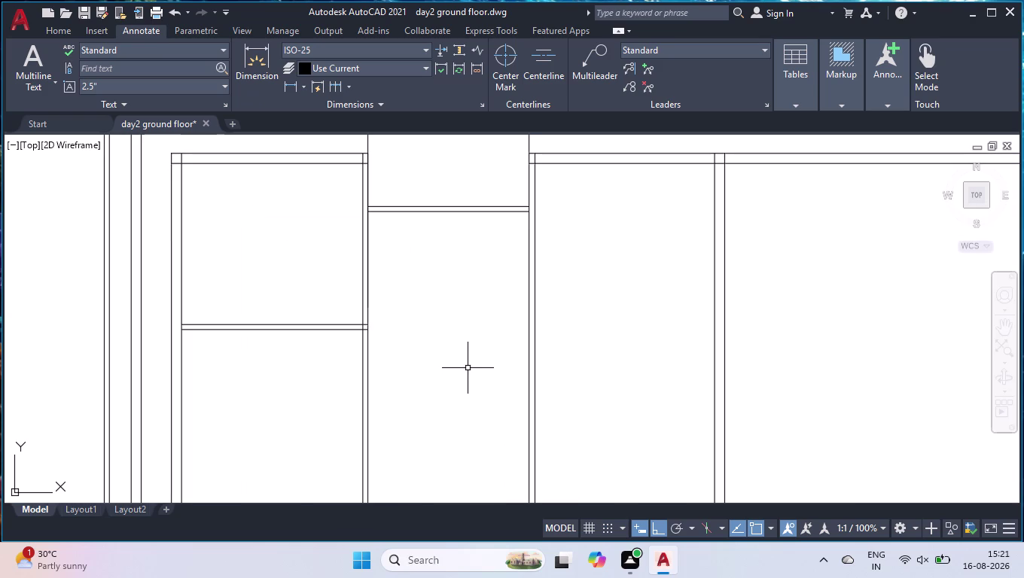
Offset the middle partition's lower line 7'2" downward as a new partition.
click(455, 211)
text(o)
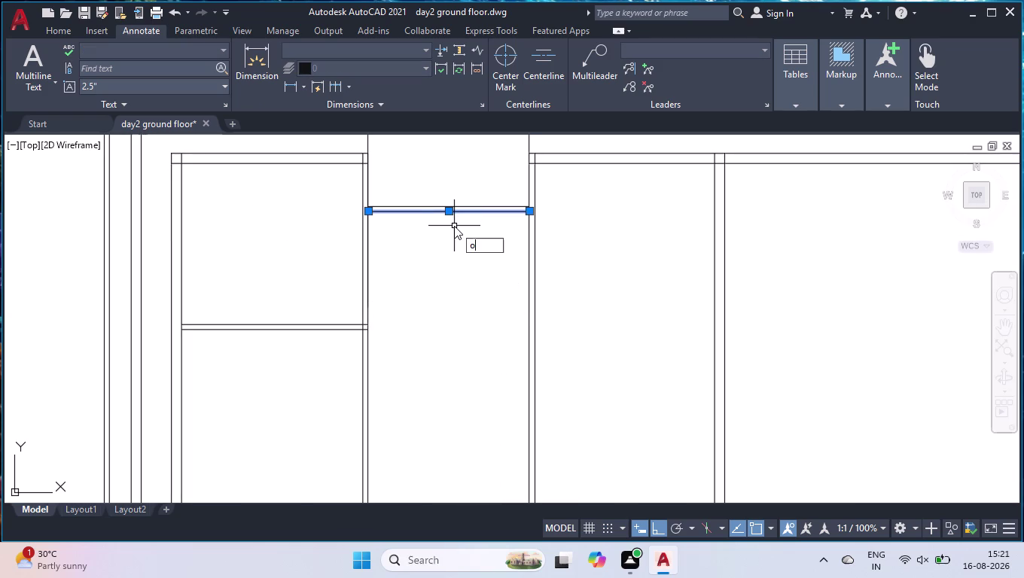
text(ff)
key(Return)
text(7')
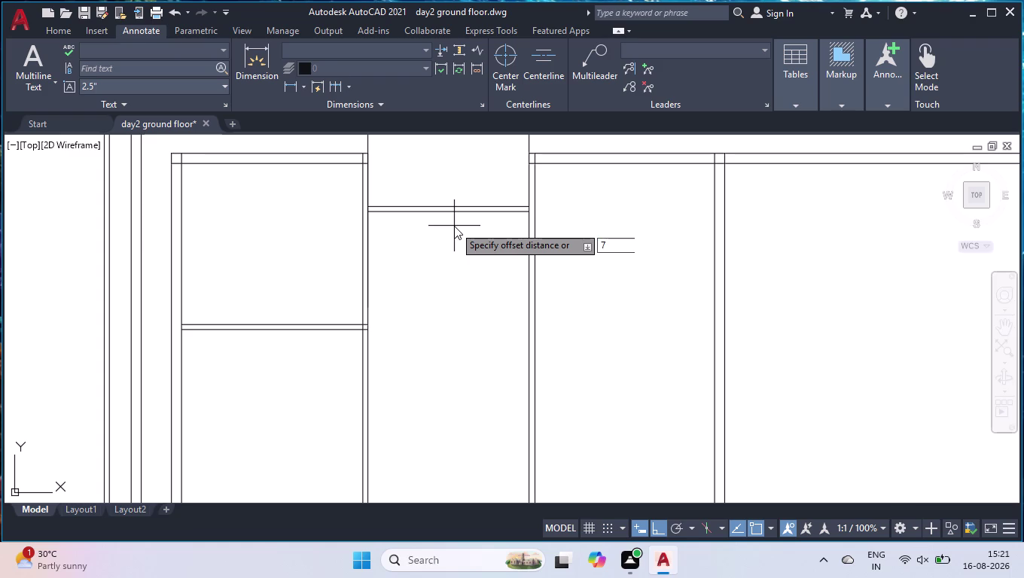
key(3)
key(BackSpace)
text(2")
key(Return)
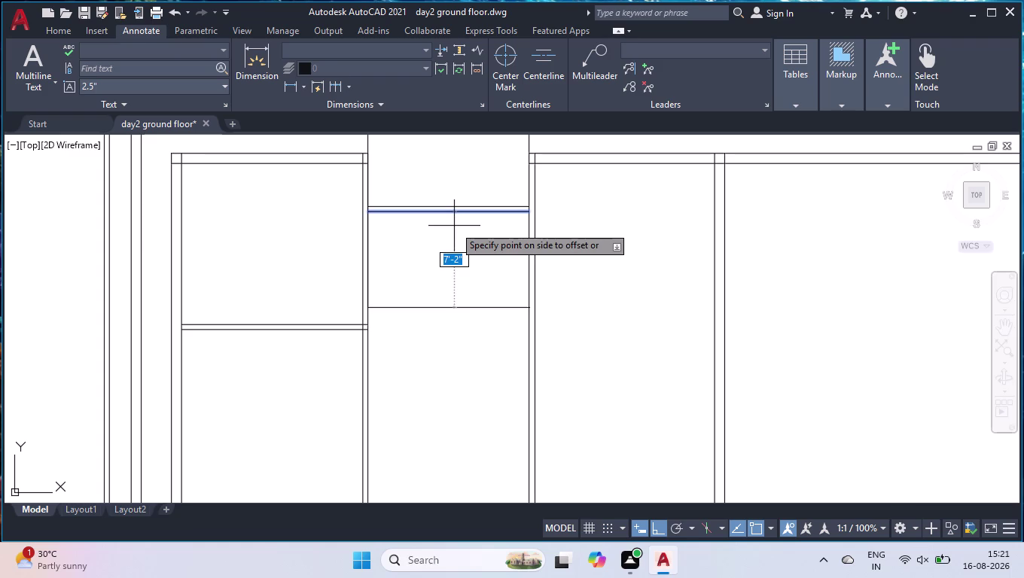
click(454, 226)
key(Return)
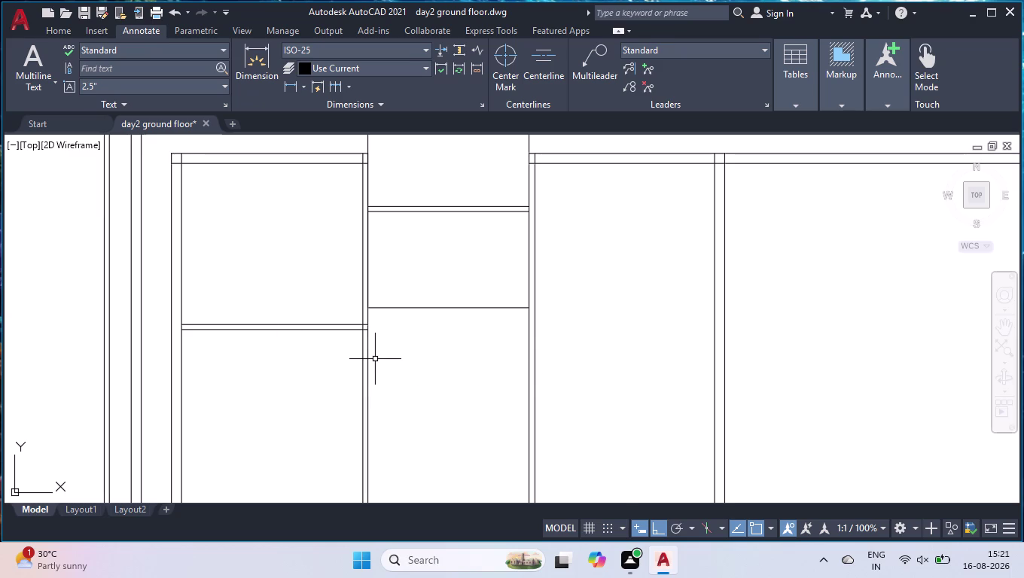
scroll(down, 3)
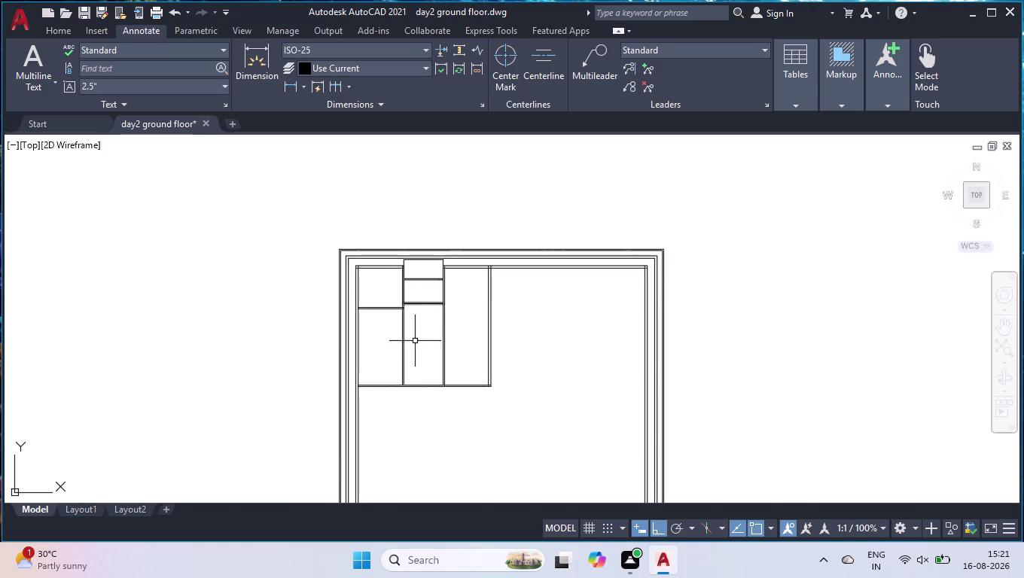
Break the top partition line of the left room.
scroll(up, 3)
scroll(down, 3)
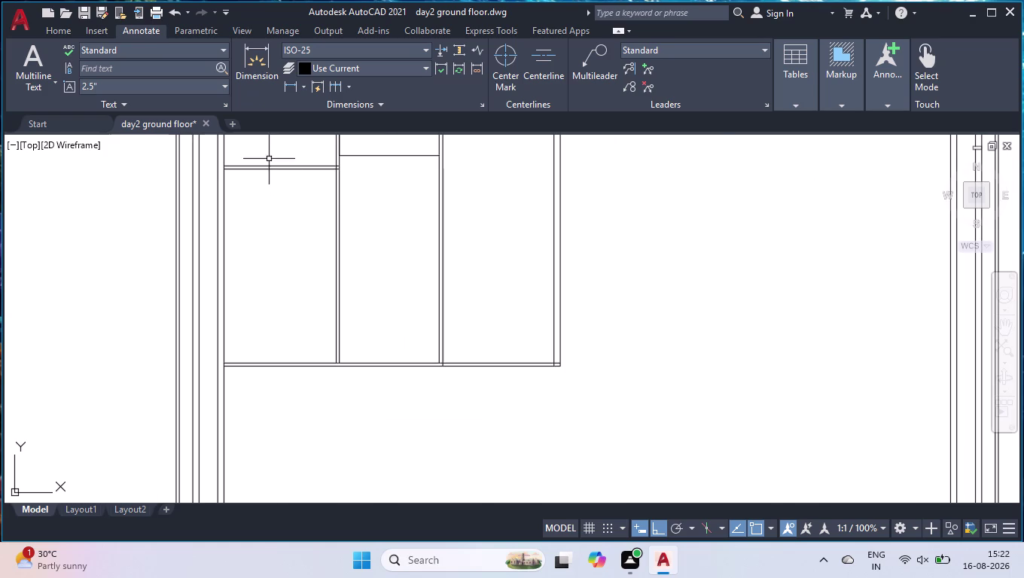
scroll(up, 3)
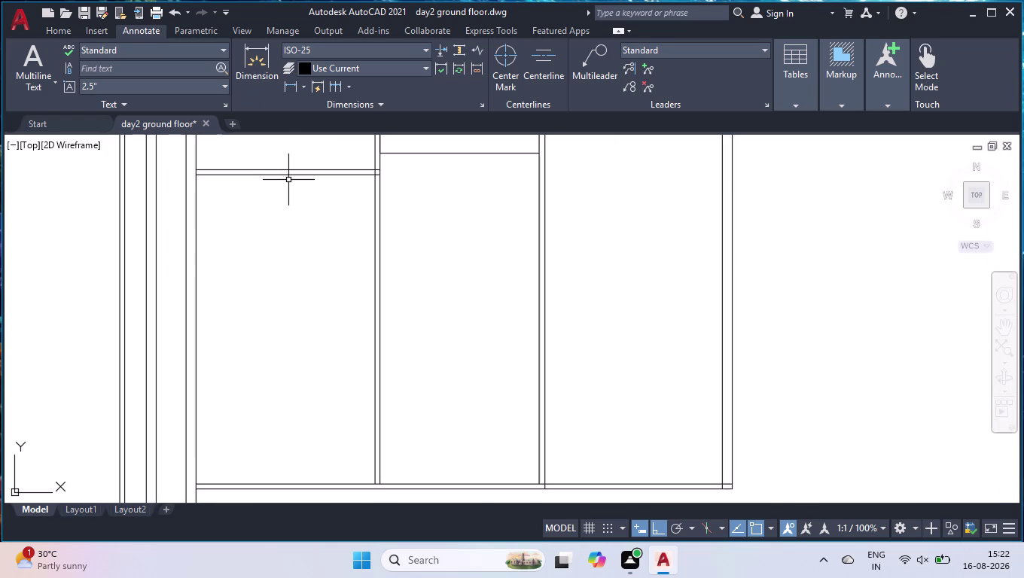
text(br)
key(Down)
key(Return)
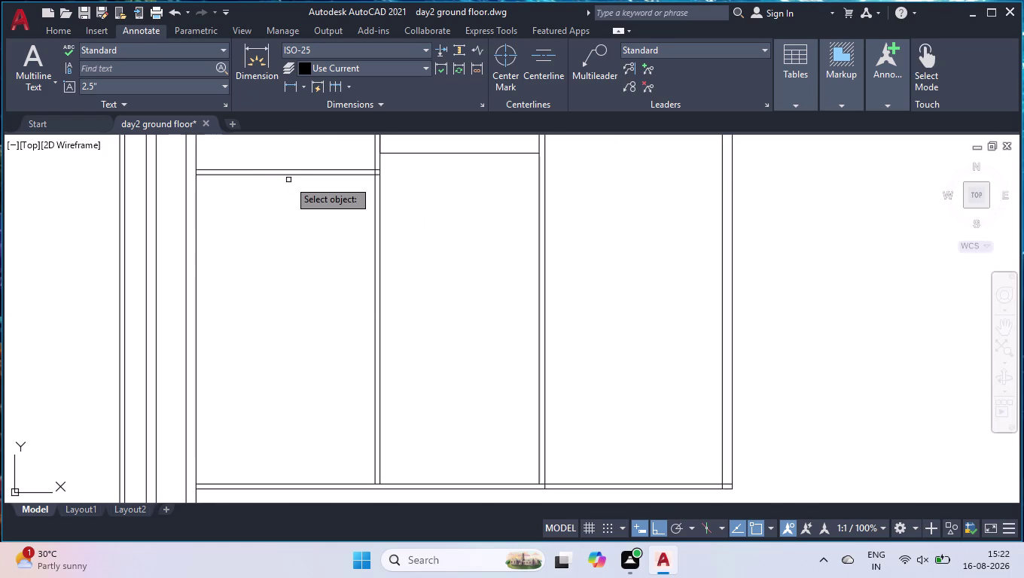
click(196, 204)
click(194, 175)
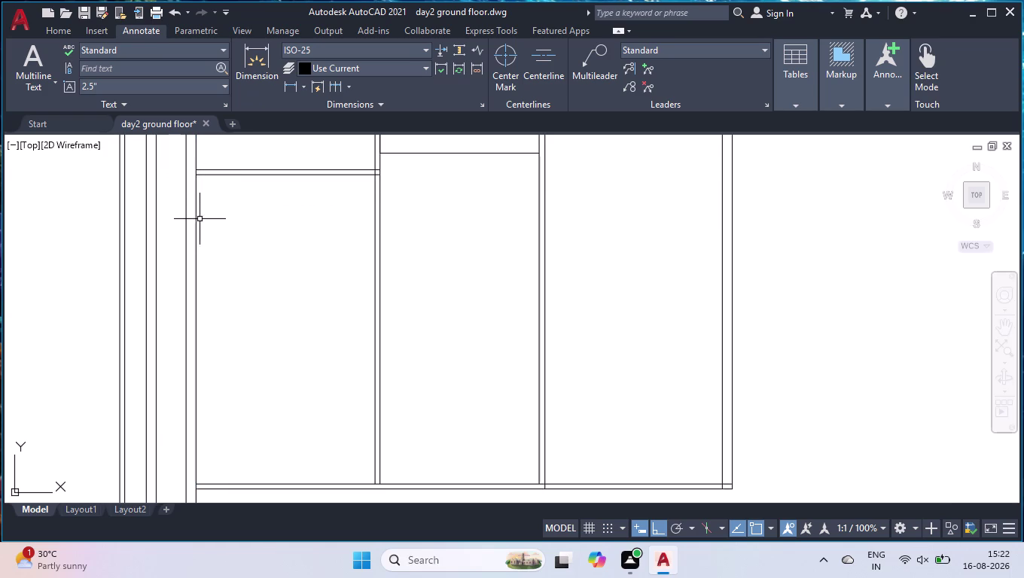
Begin a 4'7" offset of the top partition, then cancel it.
text(off)
key(Return)
text(4')
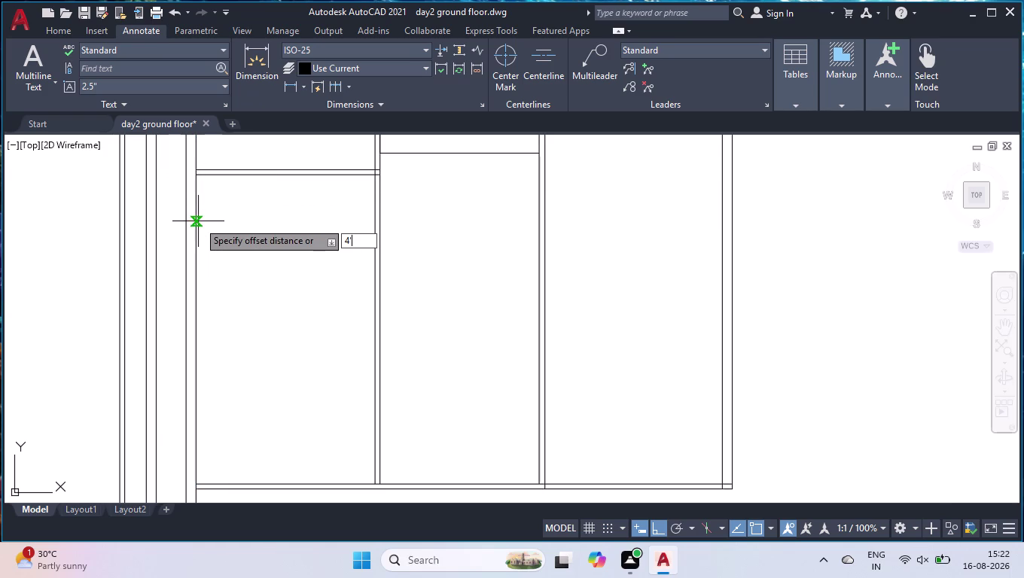
text(7")
key(Return)
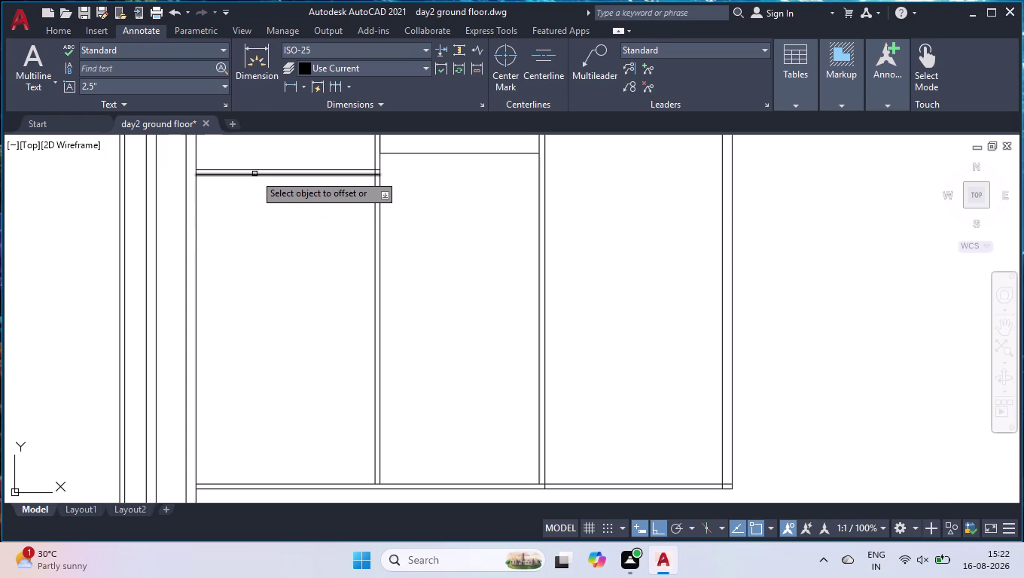
key(space)
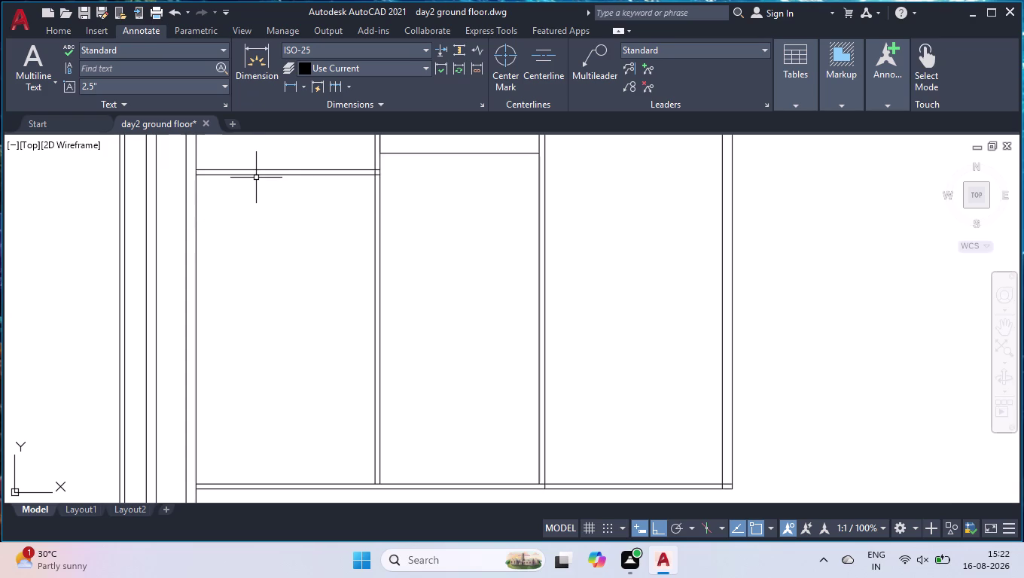
Copy the left room's inner wall line 9'2" to the right as a partition.
text(o)
text(ff)
key(Return)
text(9')
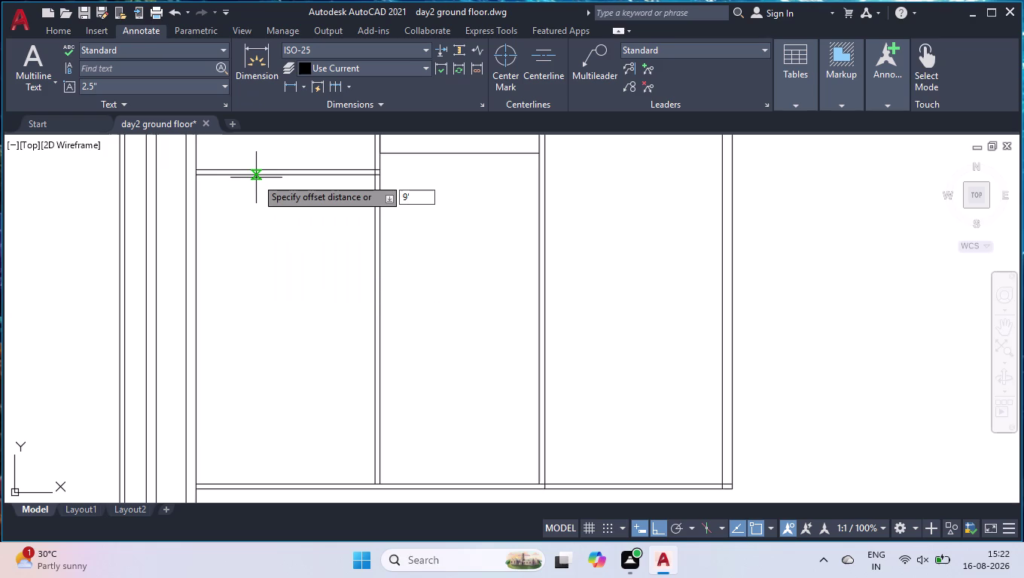
text(2")
key(Return)
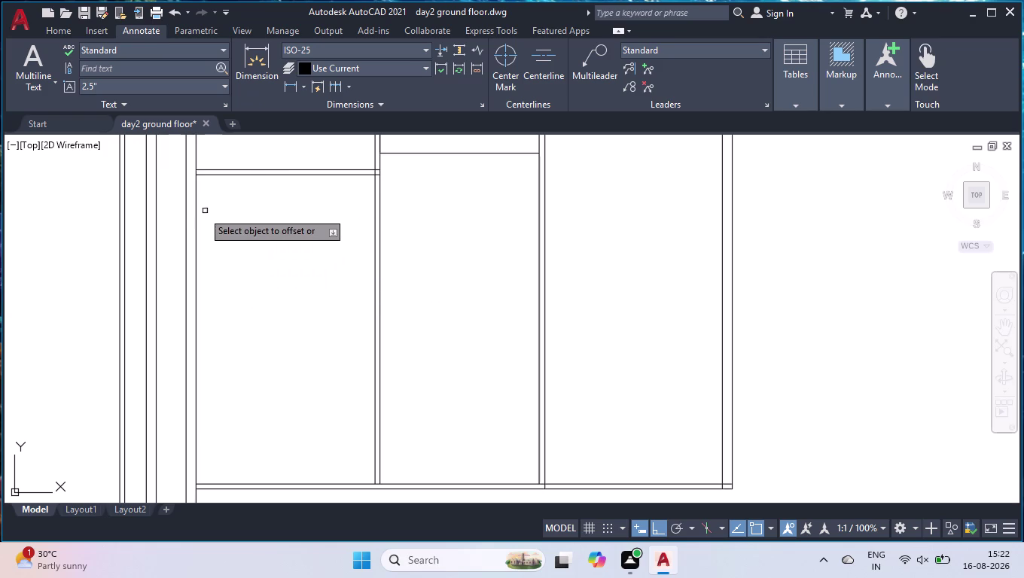
click(197, 216)
click(250, 216)
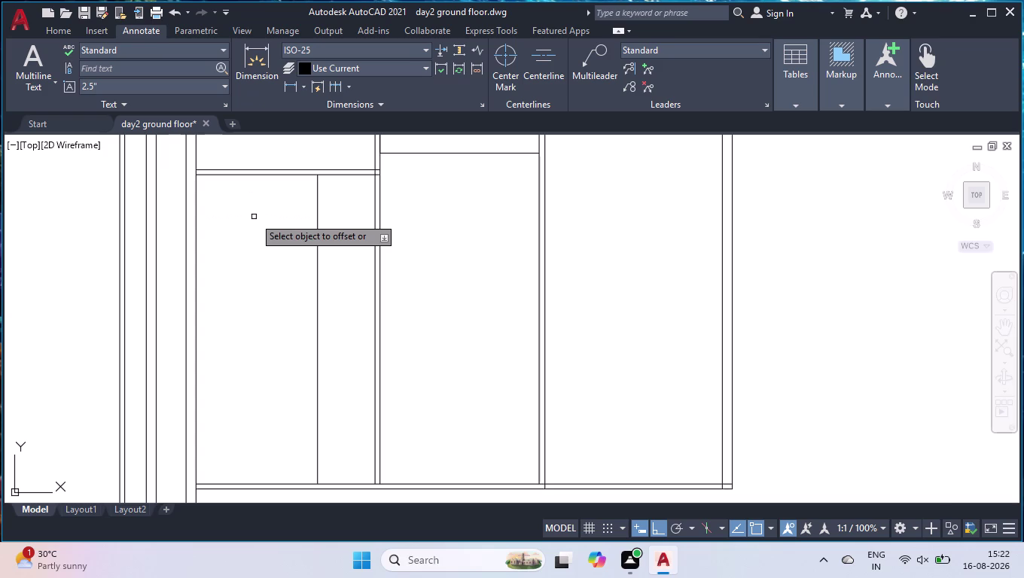
click(272, 174)
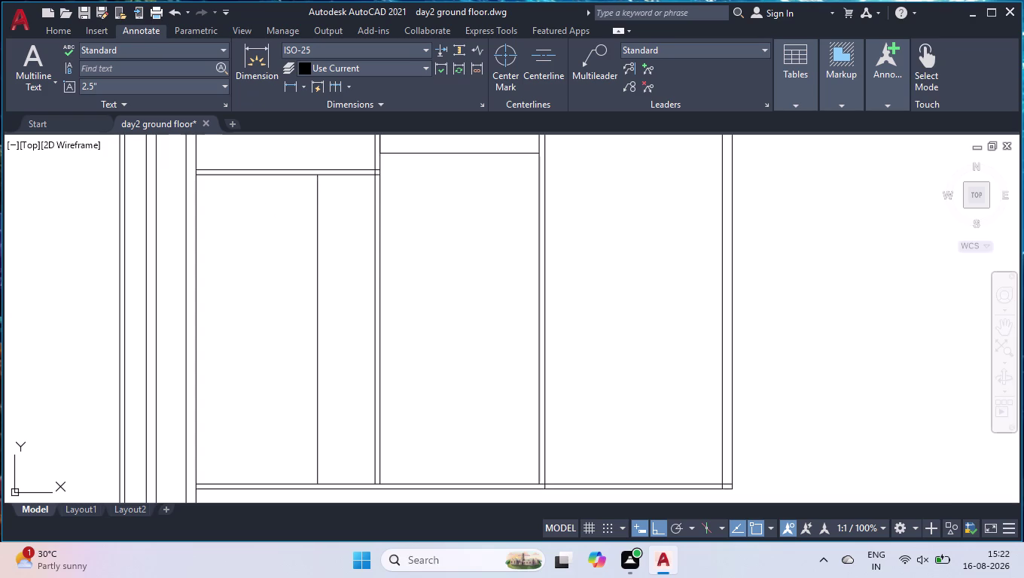
Set up a 4'7" offset to copy the top partition below it.
key(4)
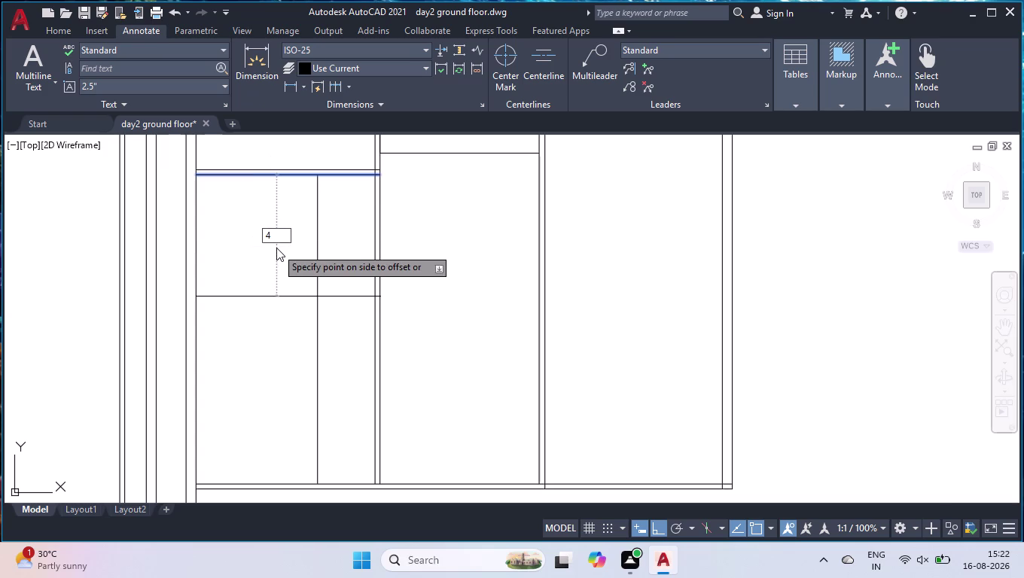
key(BackSpace)
text(4')
text(7")
key(Return)
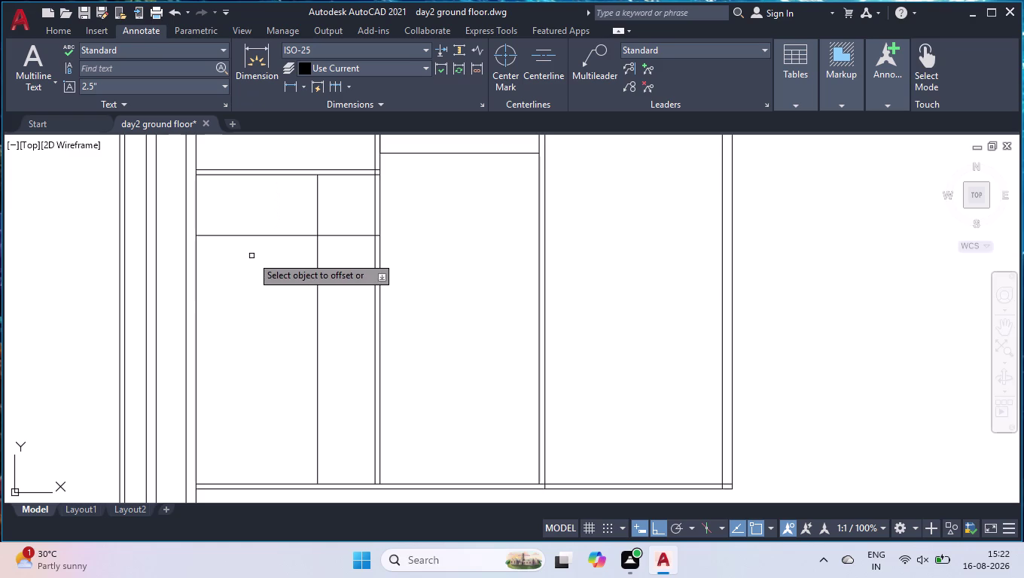
Double the new vertical partition with a 4.5" copy to its right.
click(318, 251)
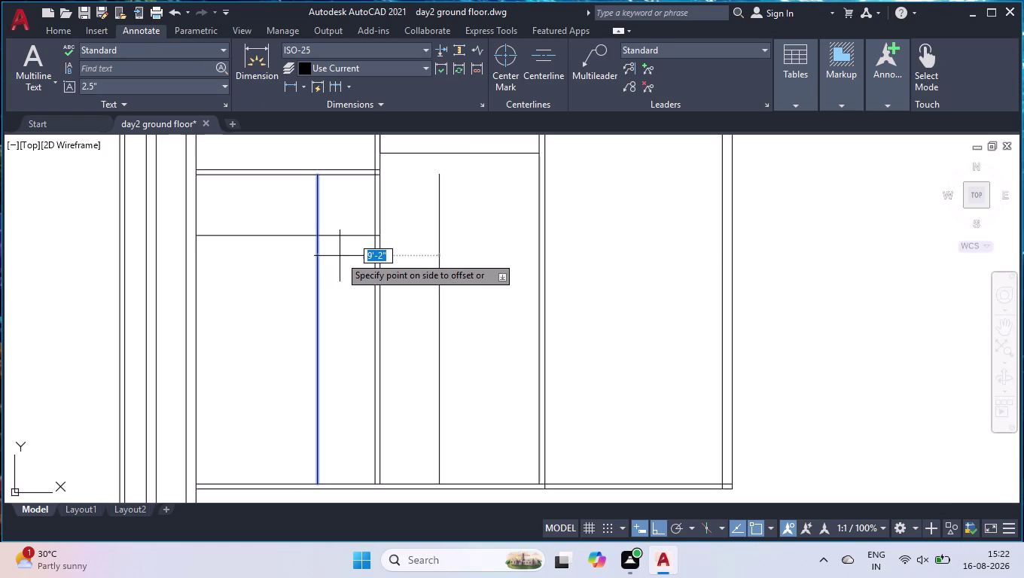
key(4)
text(.)
text(5")
key(Return)
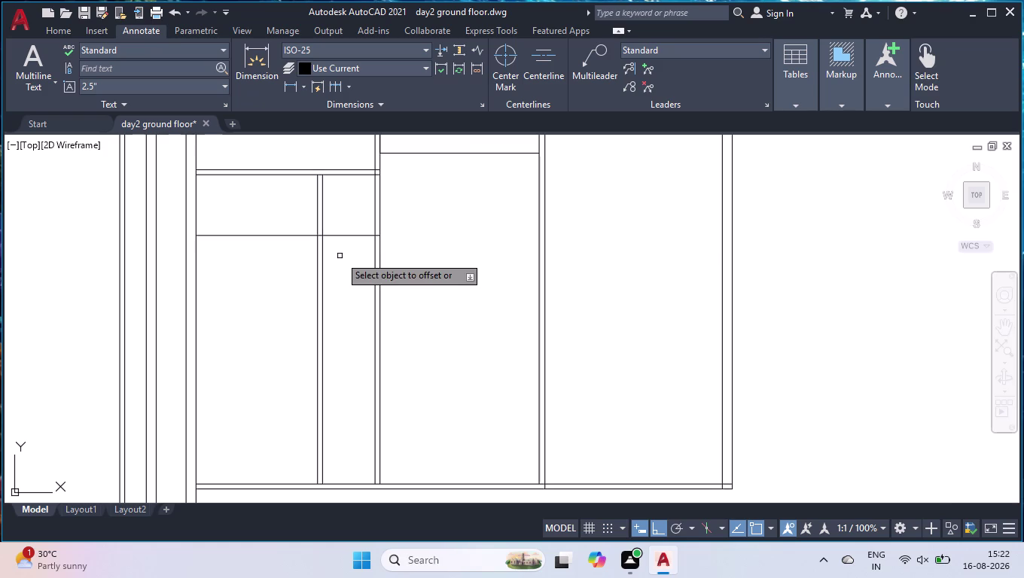
Double the new horizontal partition with a 4.5" copy below it.
click(288, 232)
click(291, 236)
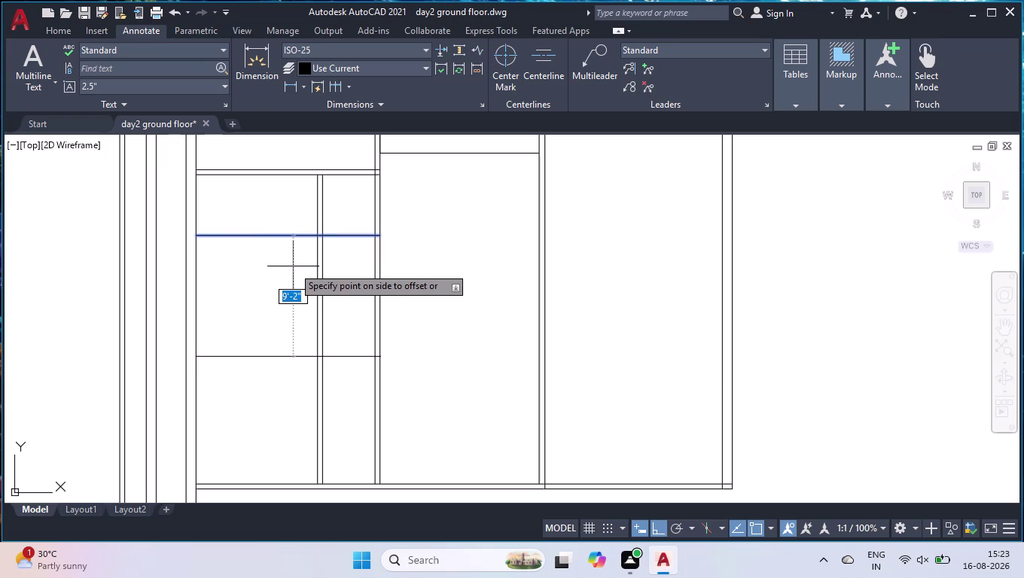
text(4.5")
key(Return)
key(Return)
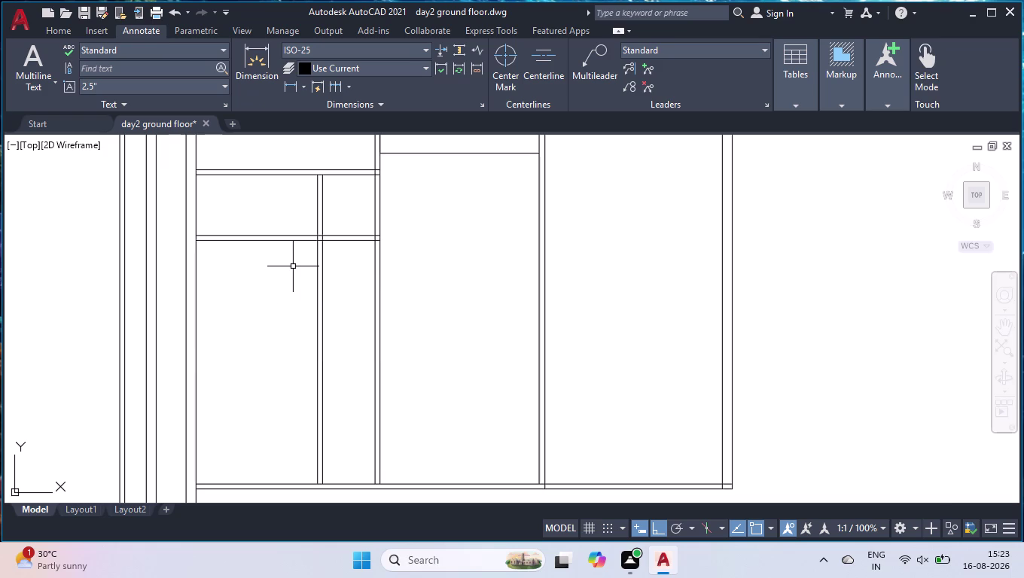
text(tr)
key(Return)
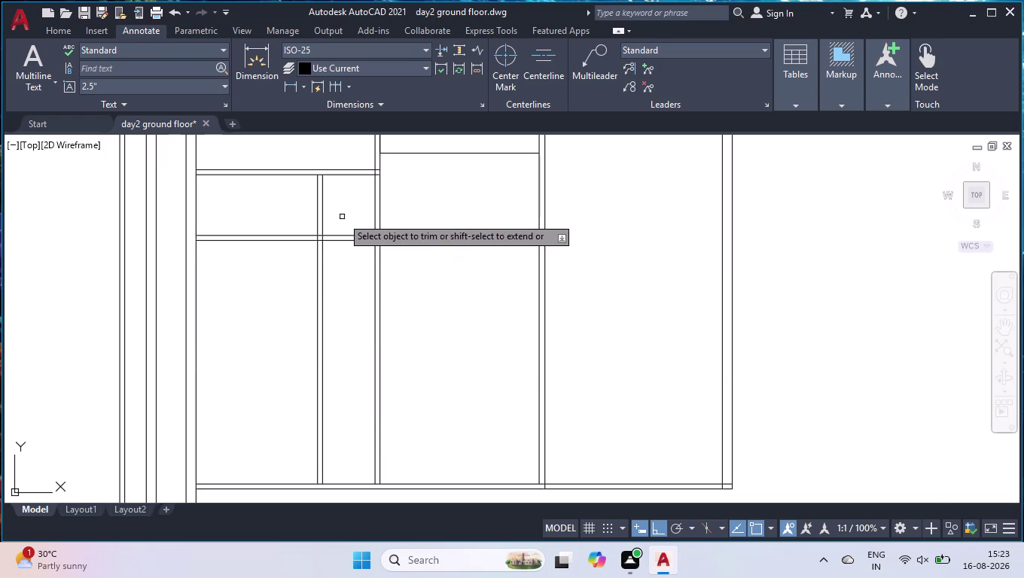
Trim the vertical and horizontal partition overhangs past the small room.
click(344, 215)
click(306, 314)
key(Return)
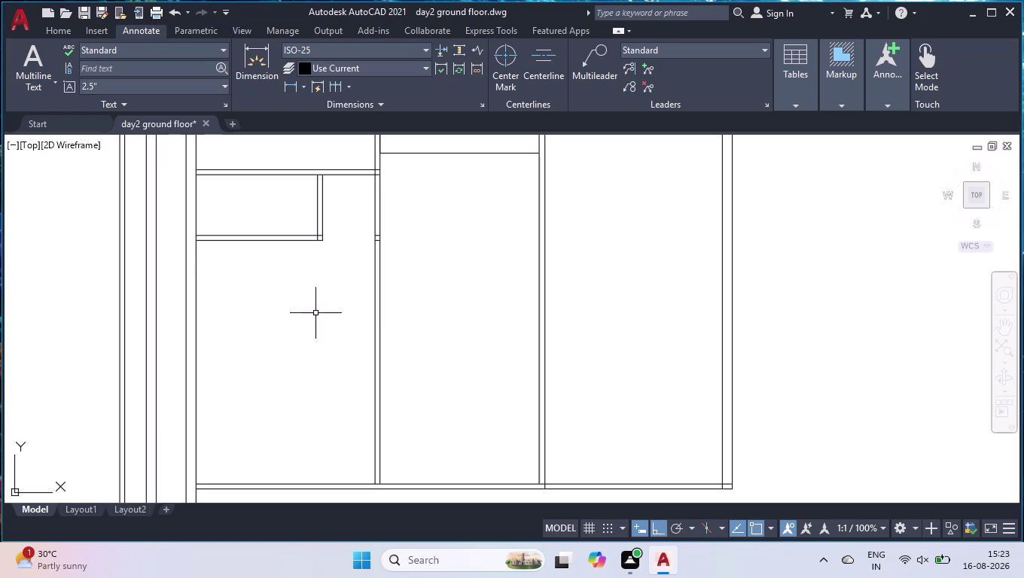
scroll(down, 3)
scroll(down, 3)
scroll(up, 3)
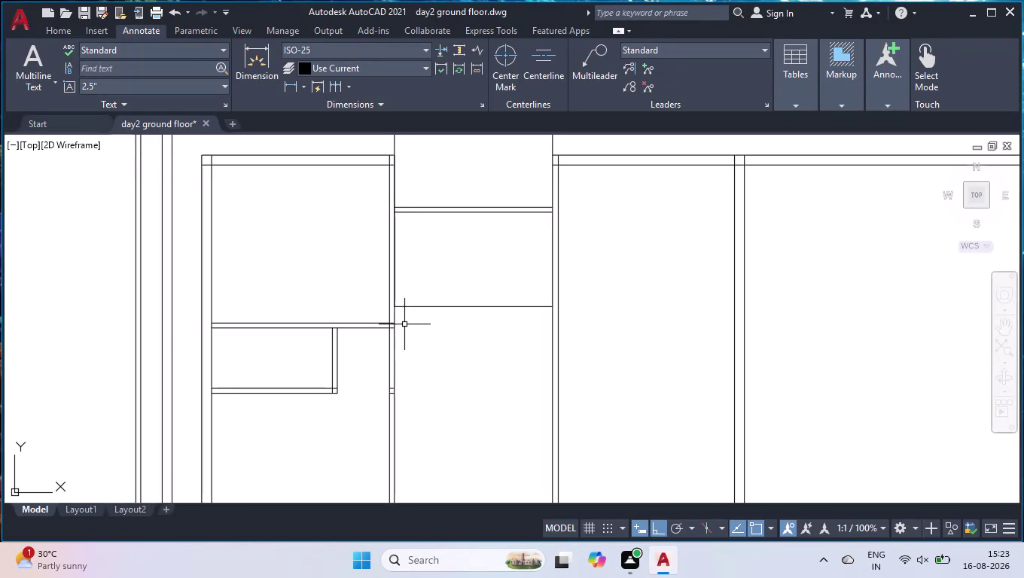
Extend a partition line to meet the adjoining wall.
text(ex)
key(Return)
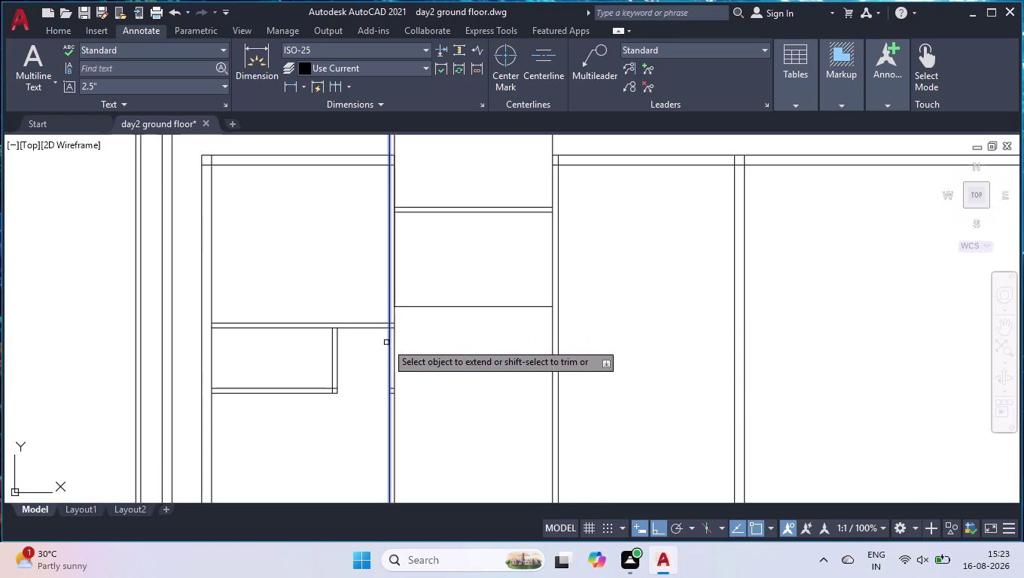
click(332, 346)
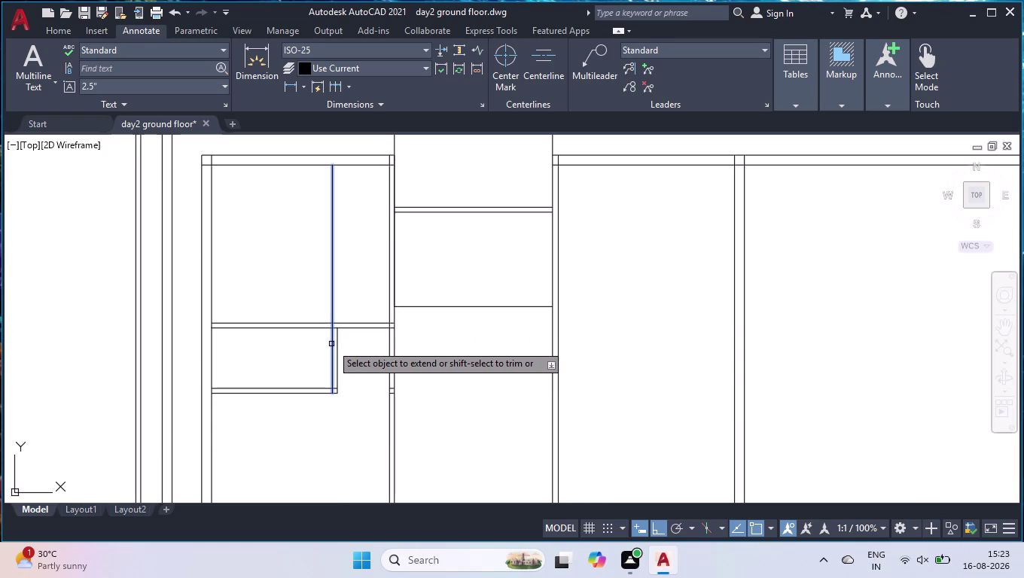
key(space)
Trim two overhanging wall line segments at the junction.
text(tr)
key(Return)
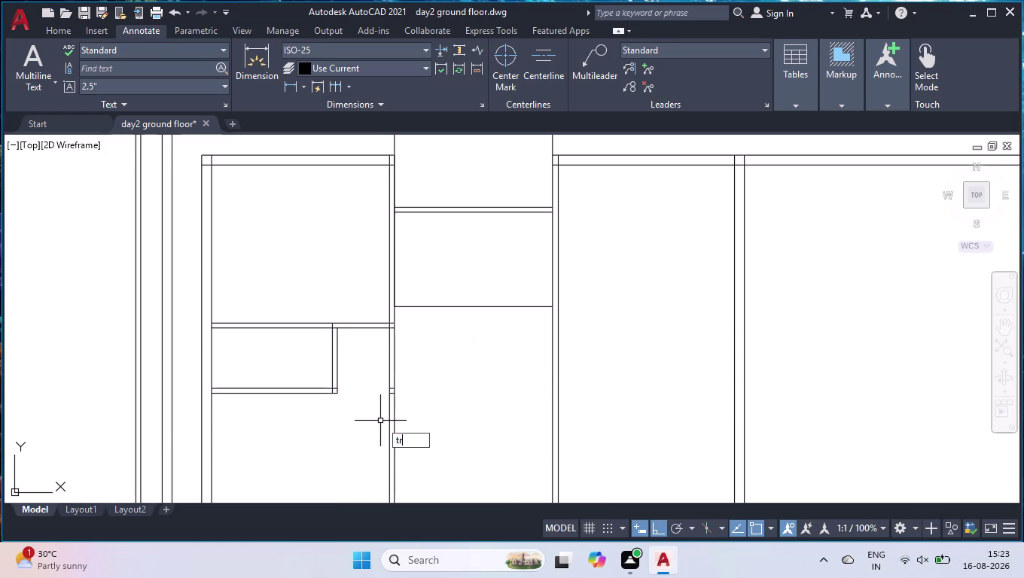
scroll(up, 3)
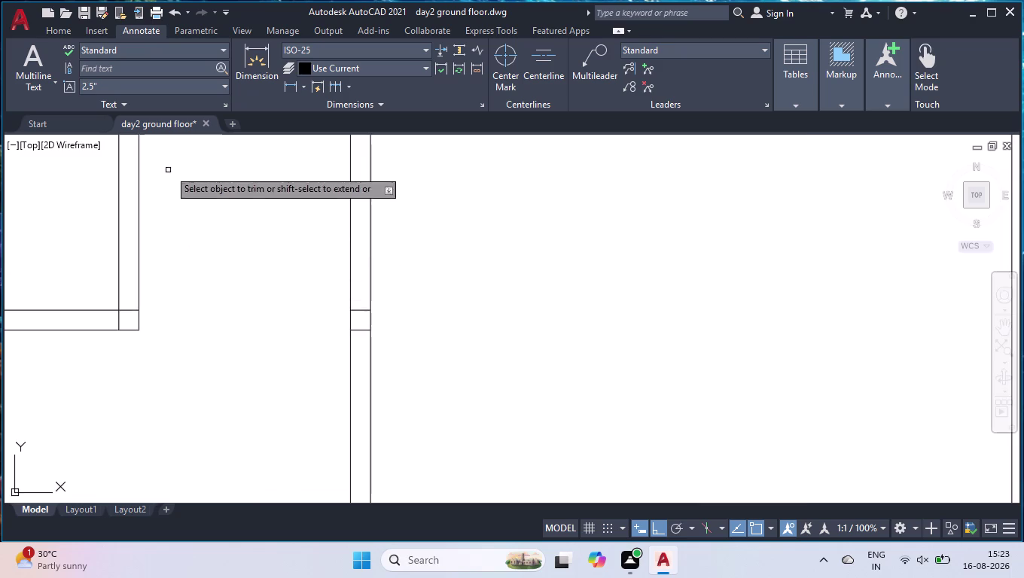
scroll(down, 3)
scroll(down, 3)
scroll(up, 3)
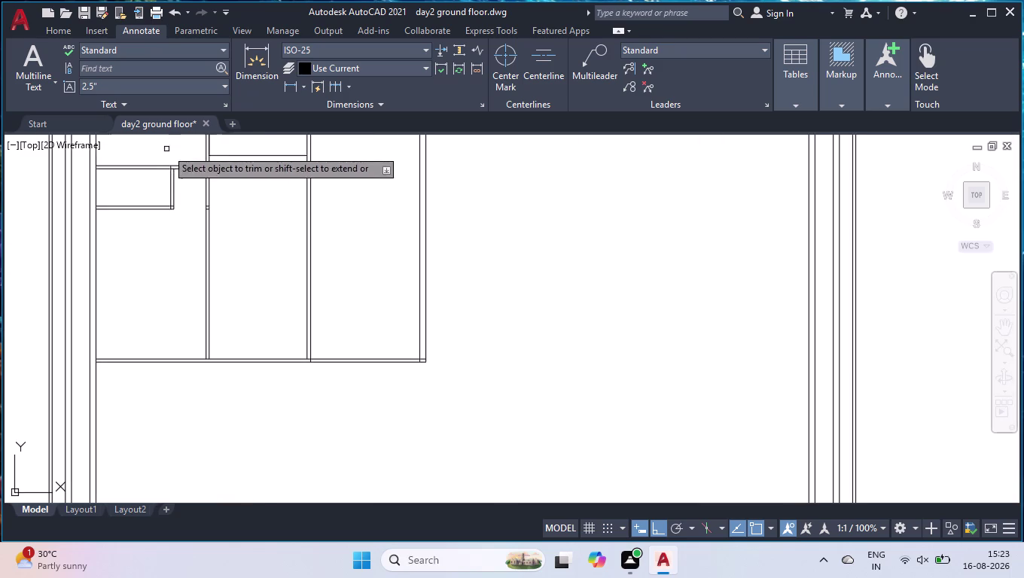
scroll(up, 3)
scroll(up, 3)
click(175, 162)
click(173, 187)
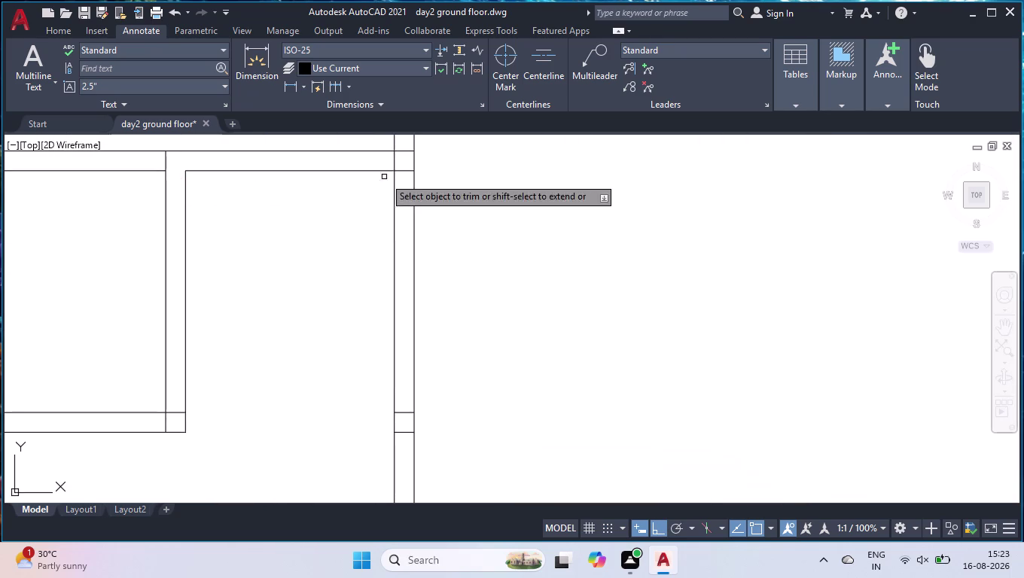
key(Return)
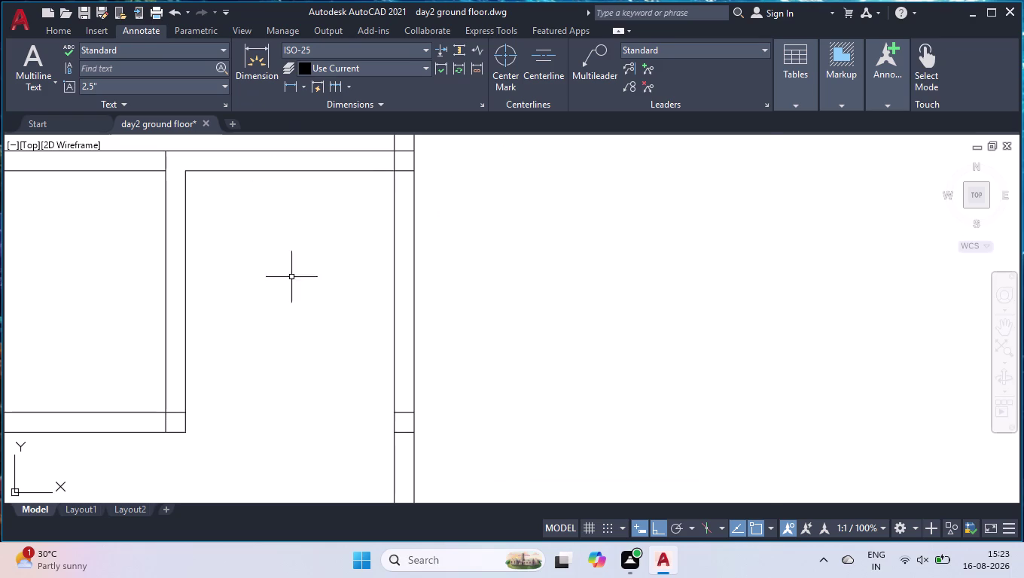
scroll(down, 3)
scroll(up, 3)
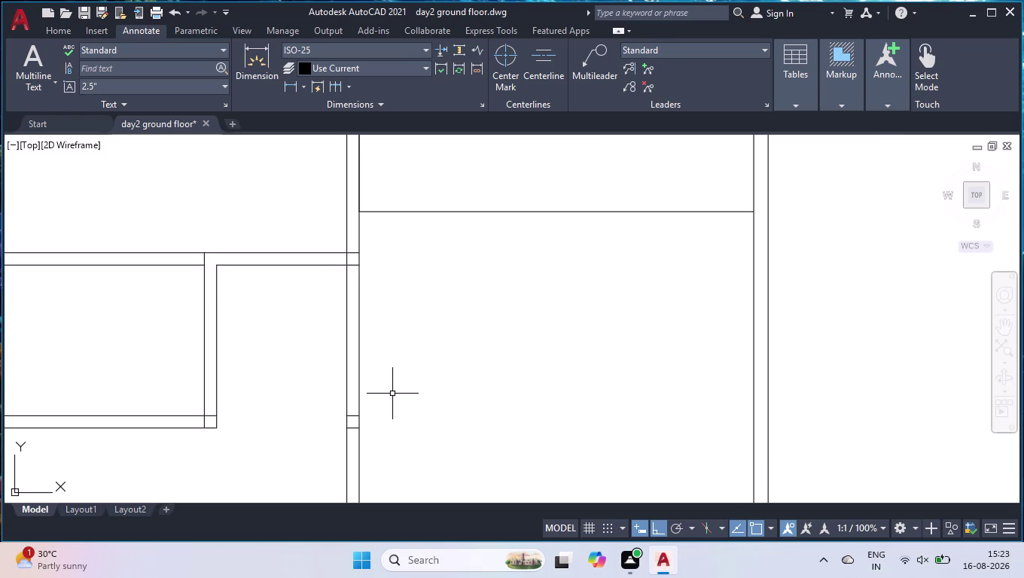
Draw a 9" by 1'3" notch outline at the wall junction.
key(l)
key(Return)
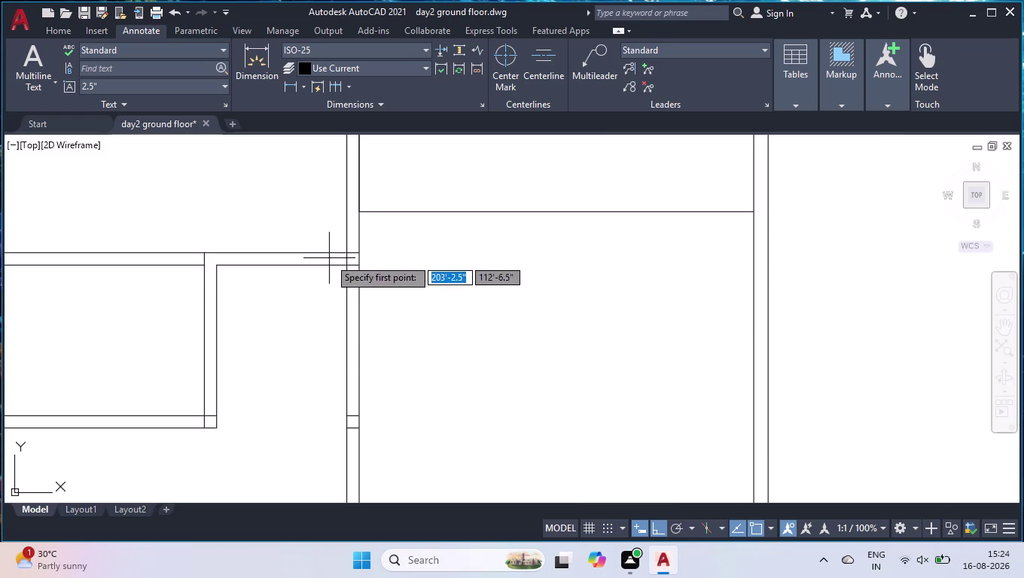
scroll(up, 3)
click(355, 260)
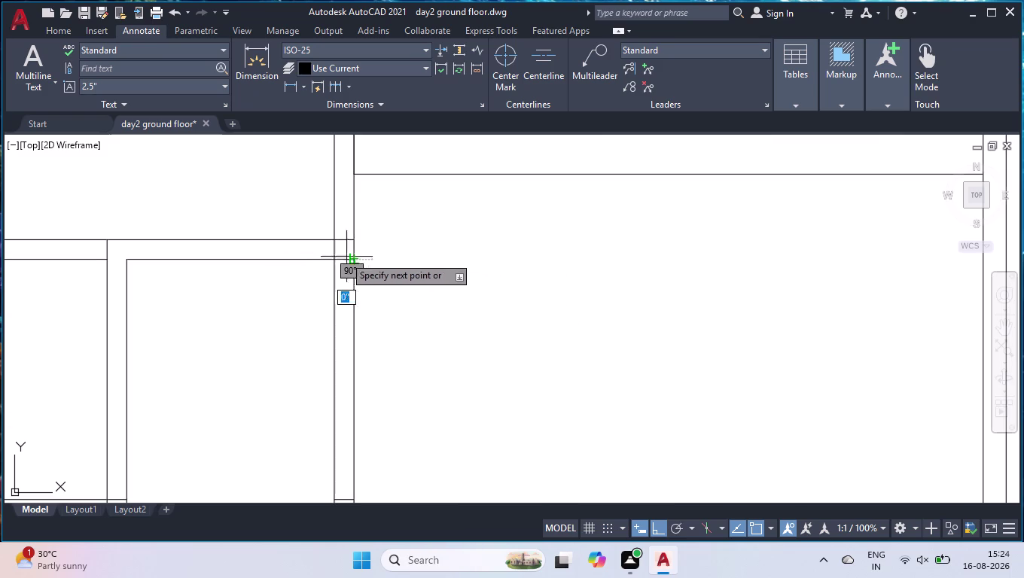
text(9")
key(Return)
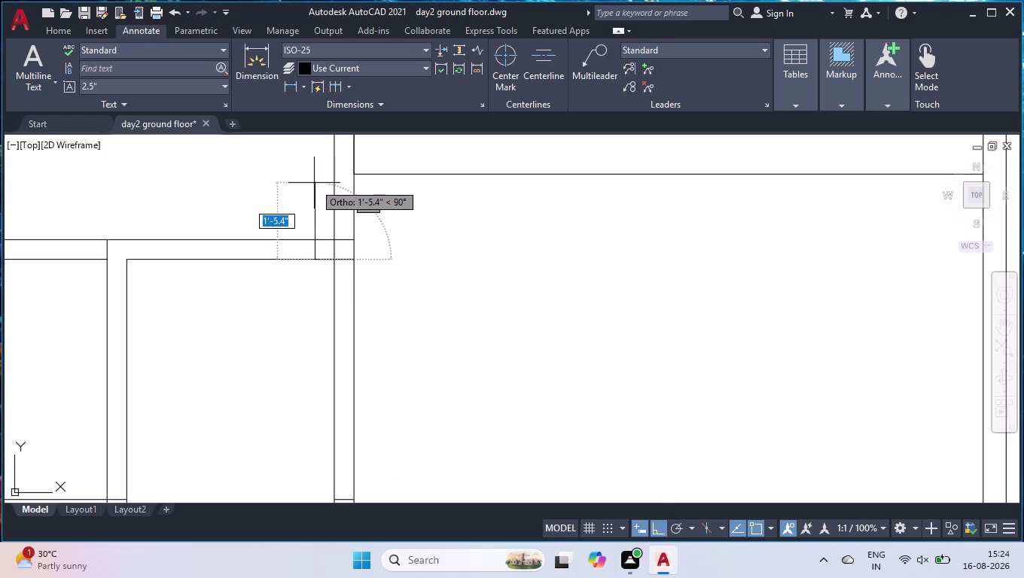
text(1'3)
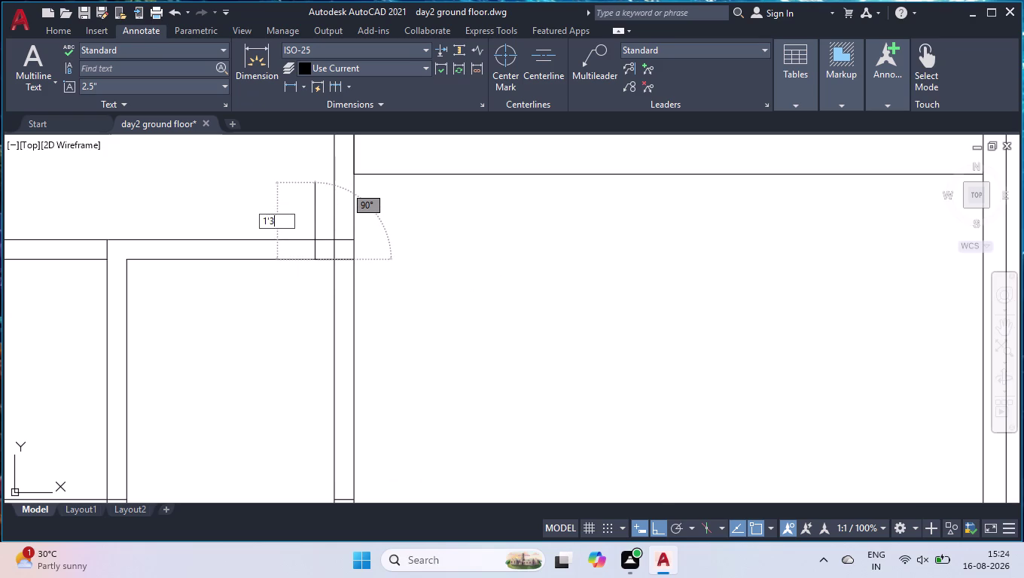
text(")
key(Return)
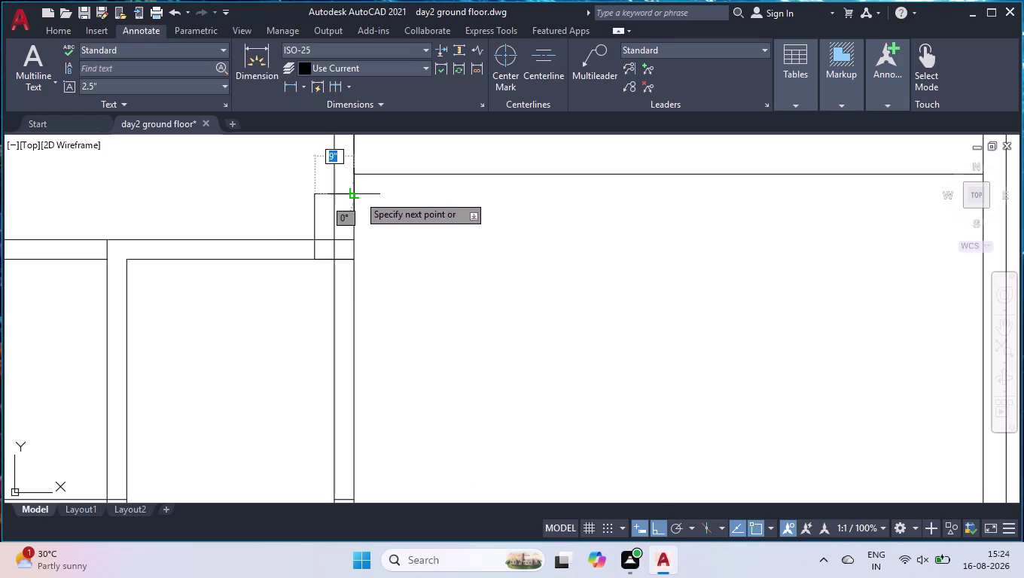
click(359, 195)
key(space)
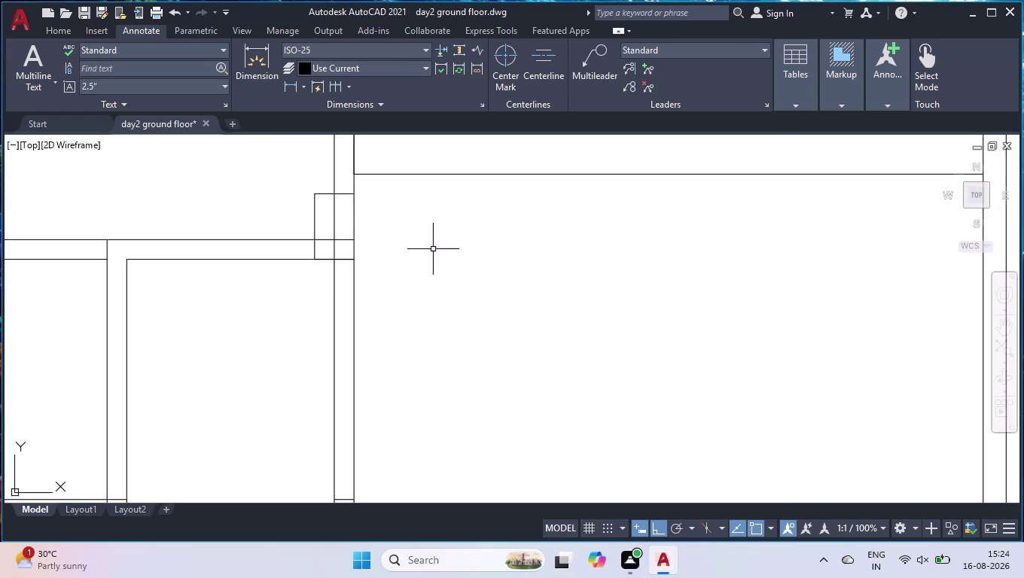
scroll(down, 3)
scroll(down, 3)
scroll(down, 3)
scroll(up, 3)
scroll(up, 3)
scroll(up, 3)
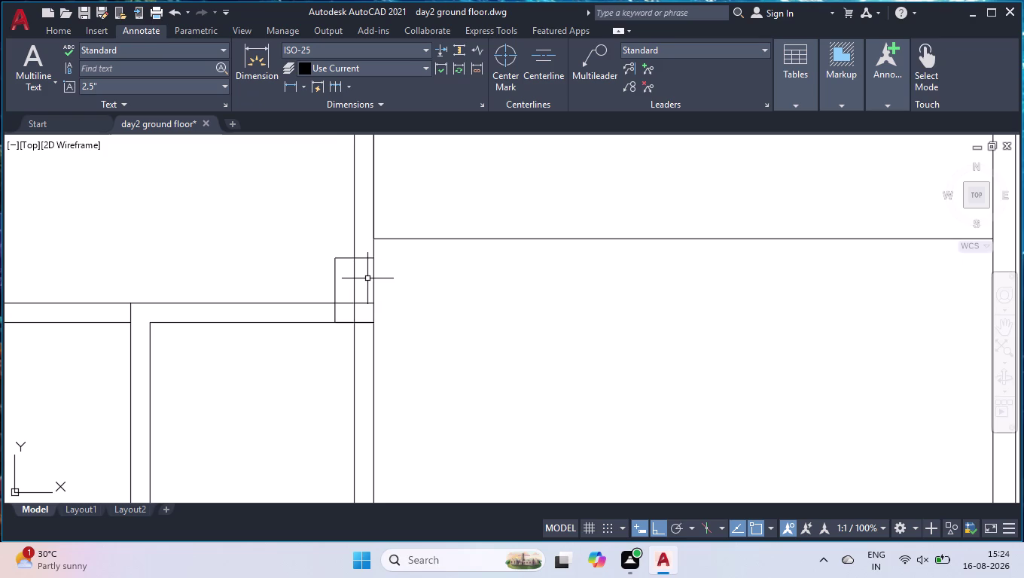
Fence-trim the wall lines crossing inside the notch.
text(tr)
key(Return)
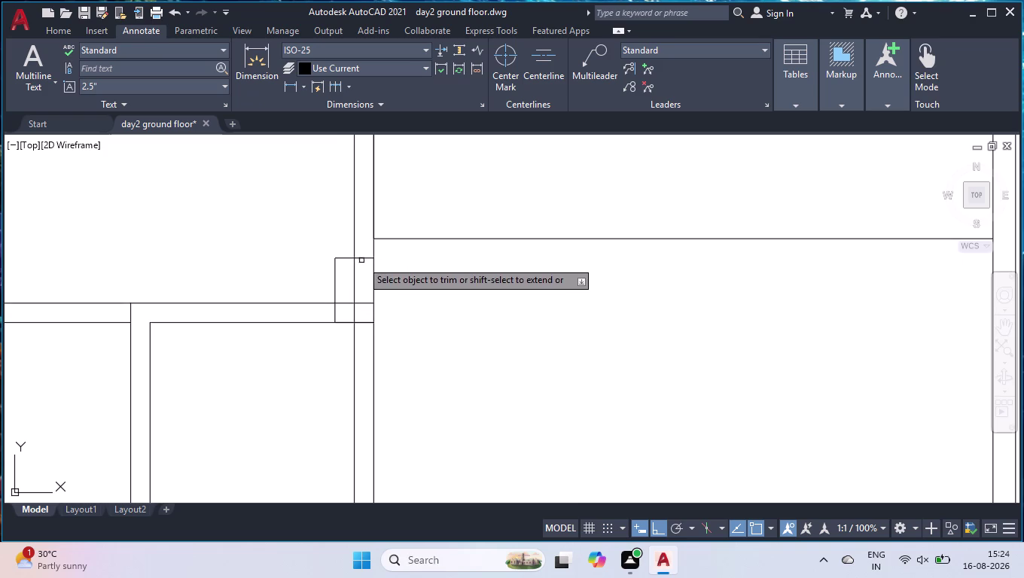
click(342, 298)
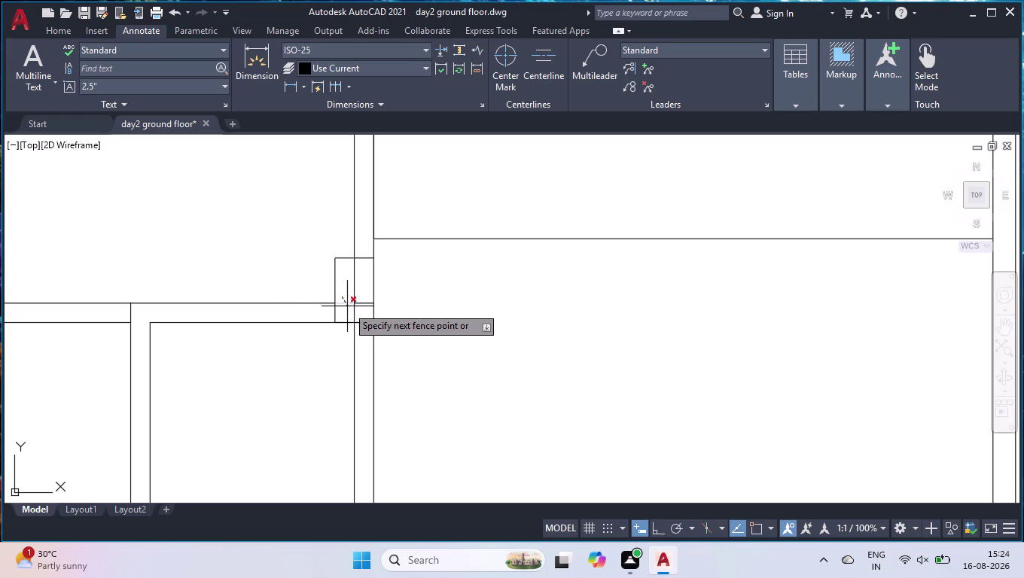
click(348, 311)
click(367, 292)
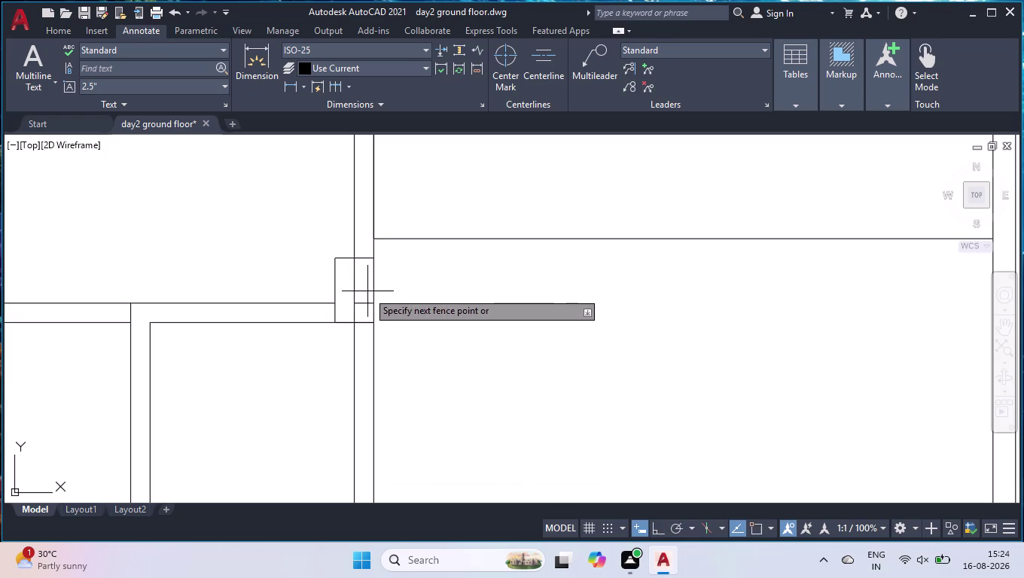
click(349, 318)
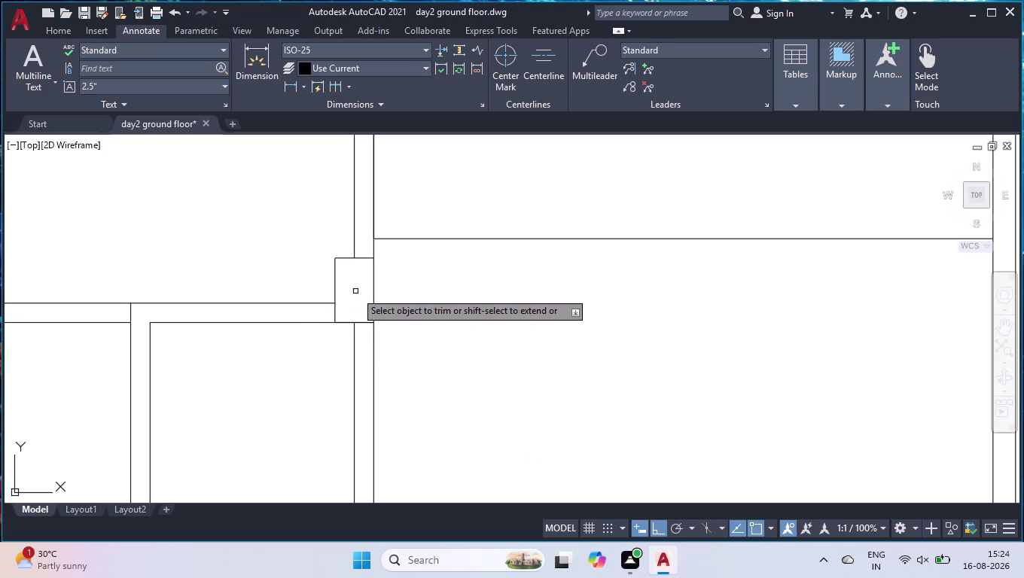
key(Return)
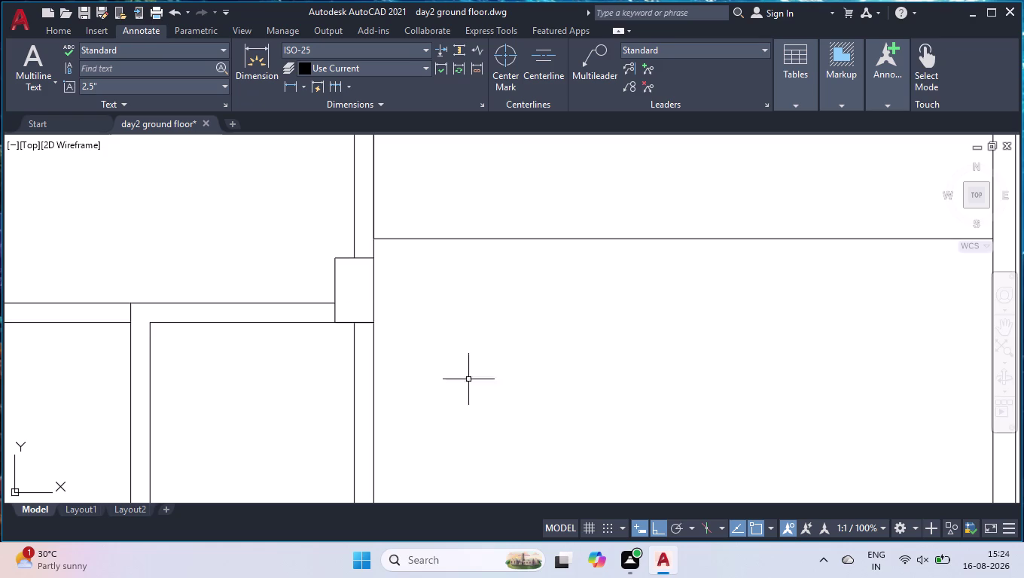
scroll(up, 3)
scroll(up, 3)
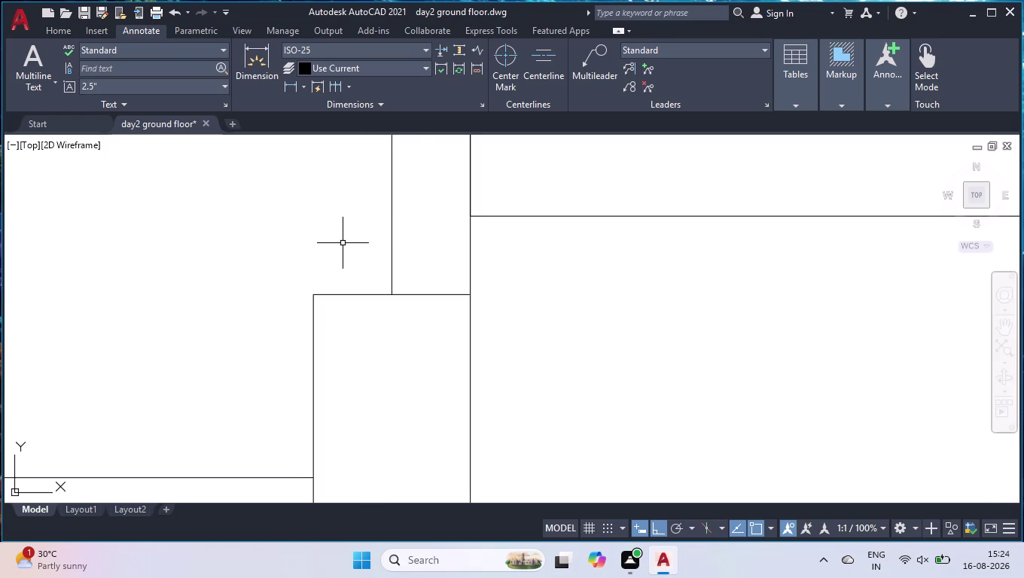
Draw the second notch with a 4.5" side ending on the wall line.
key(l)
key(Return)
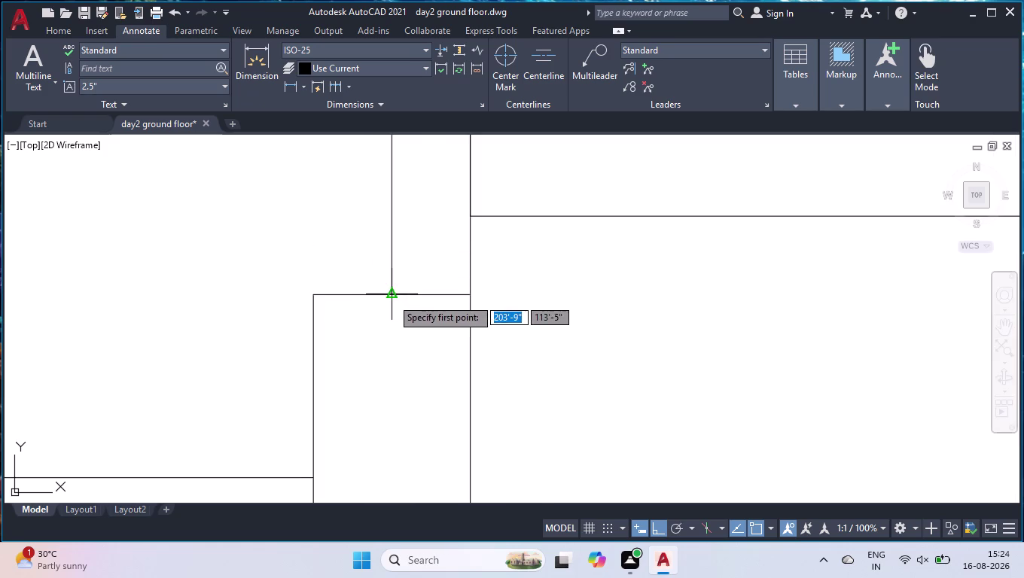
click(393, 298)
text(4.)
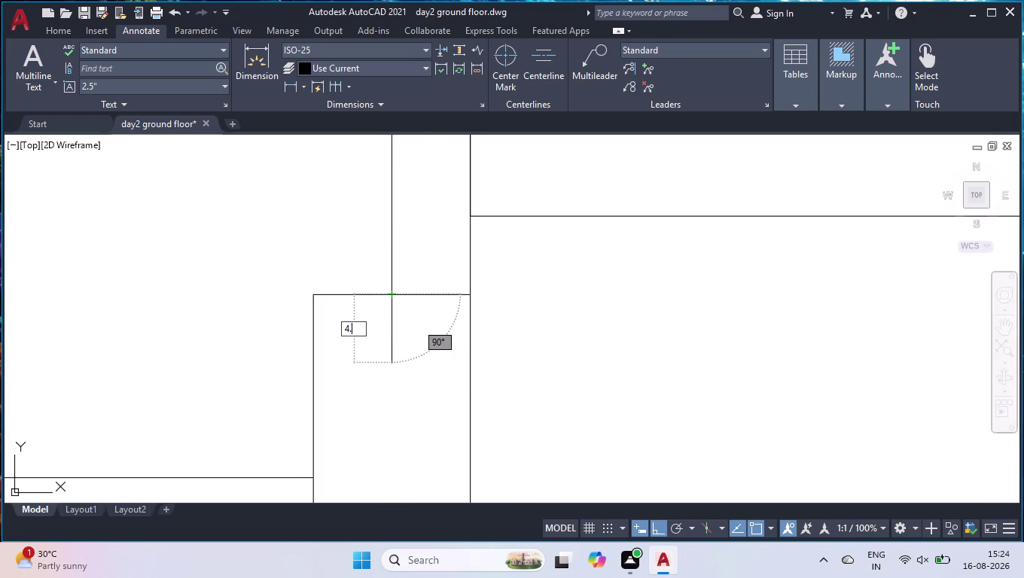
text(5")
key(Return)
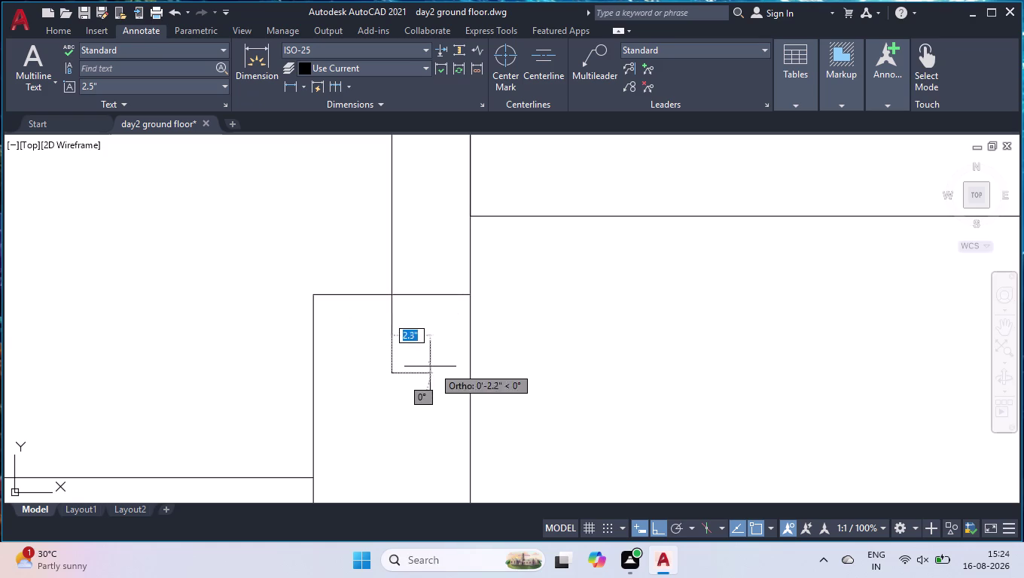
click(472, 376)
key(space)
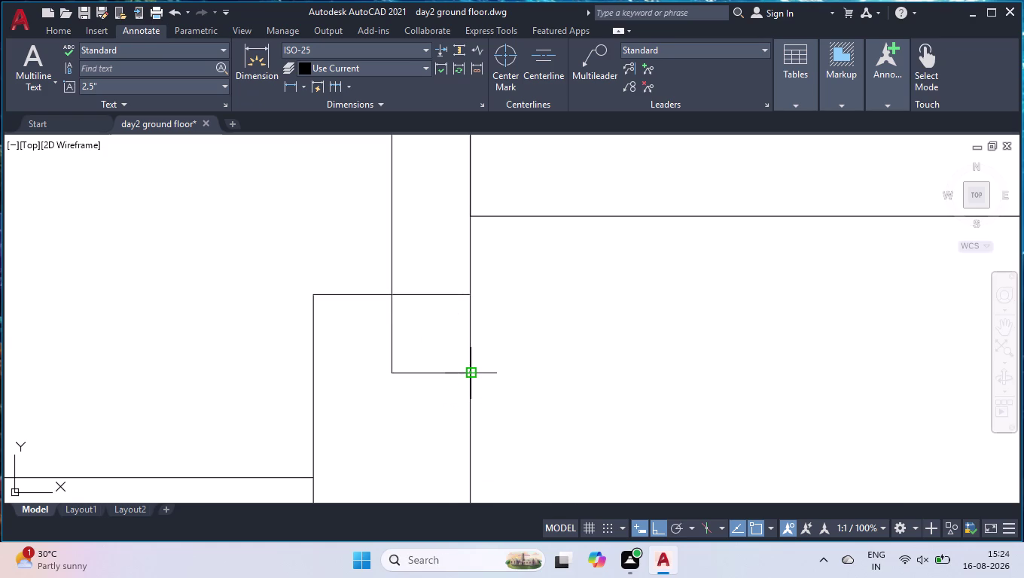
Fence-trim the wall line crossing inside the second notch.
key(t)
key(r)
key(Return)
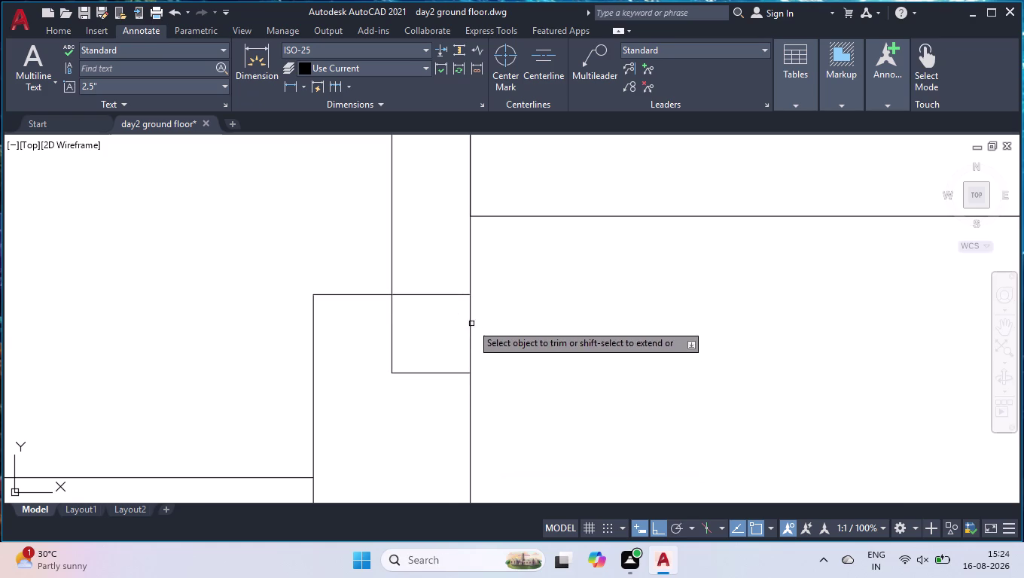
click(451, 266)
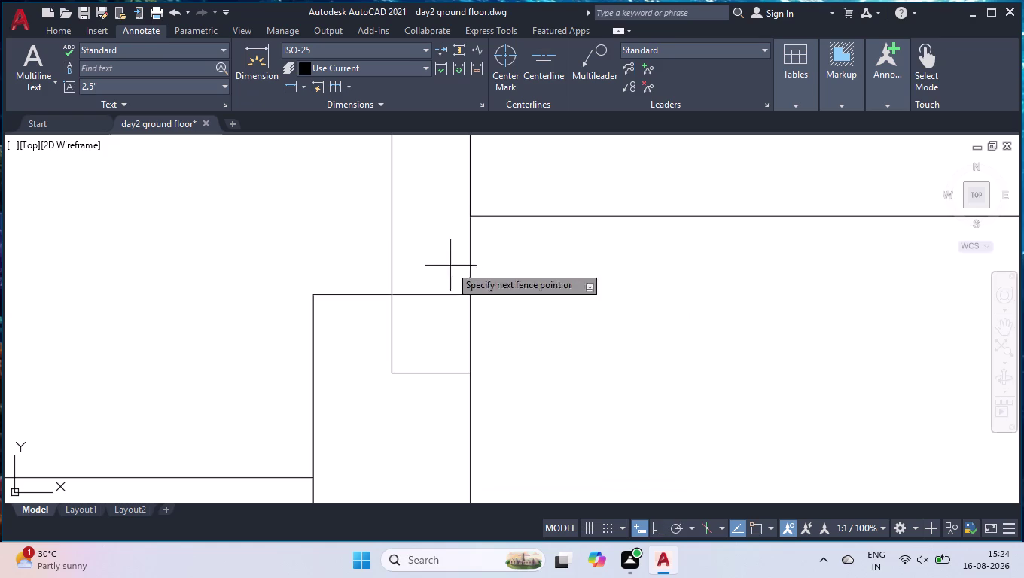
click(433, 315)
key(Return)
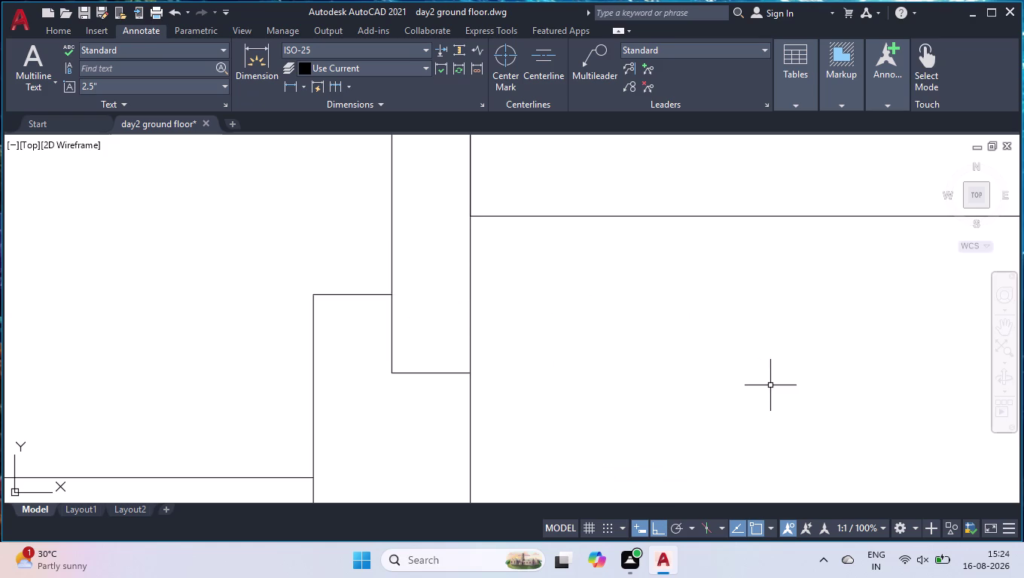
scroll(down, 3)
scroll(down, 3)
scroll(up, 3)
scroll(up, 3)
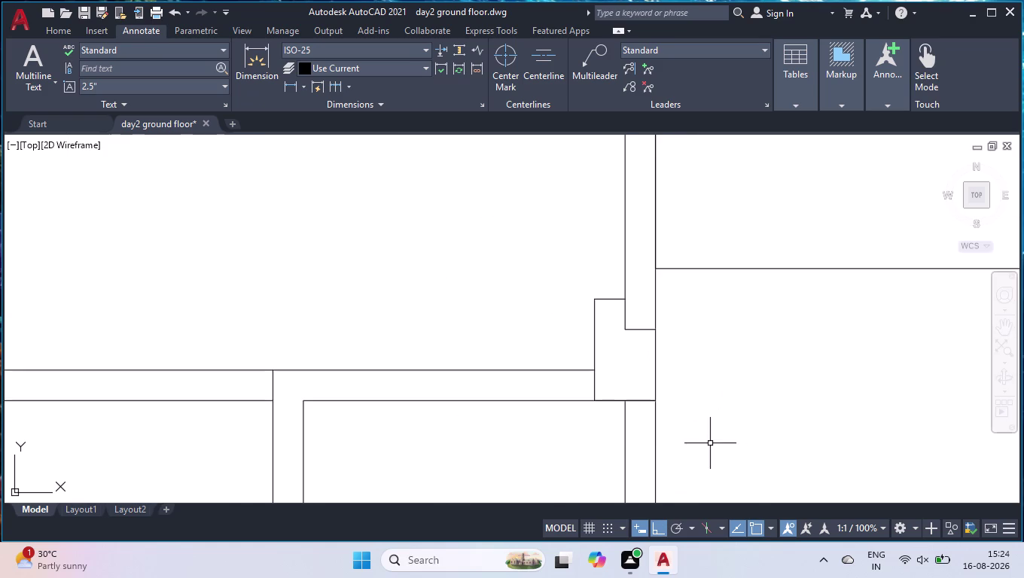